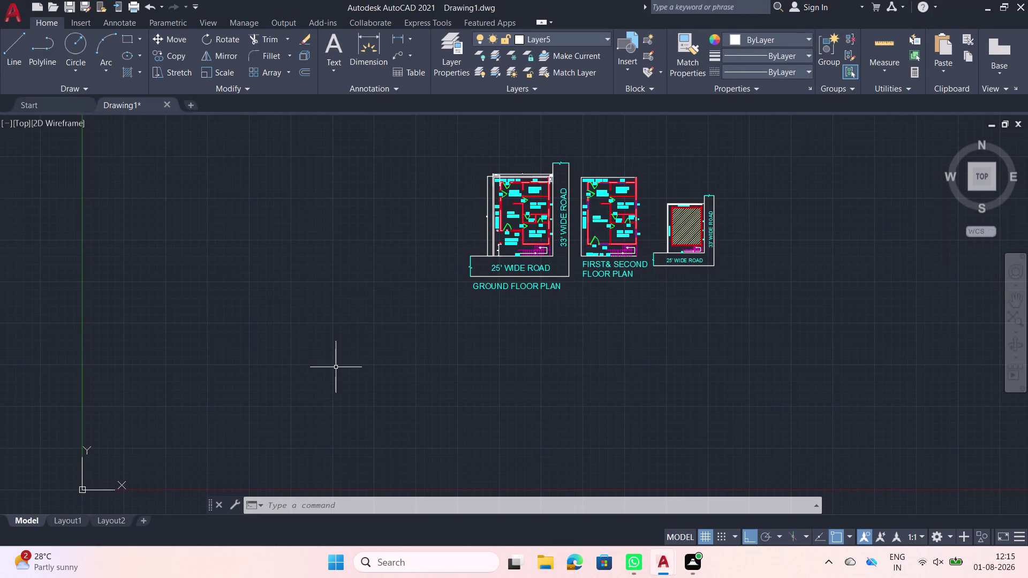
Open the Page Setup Manager with PAGESETUP, then close it.
key(p)
key(a)
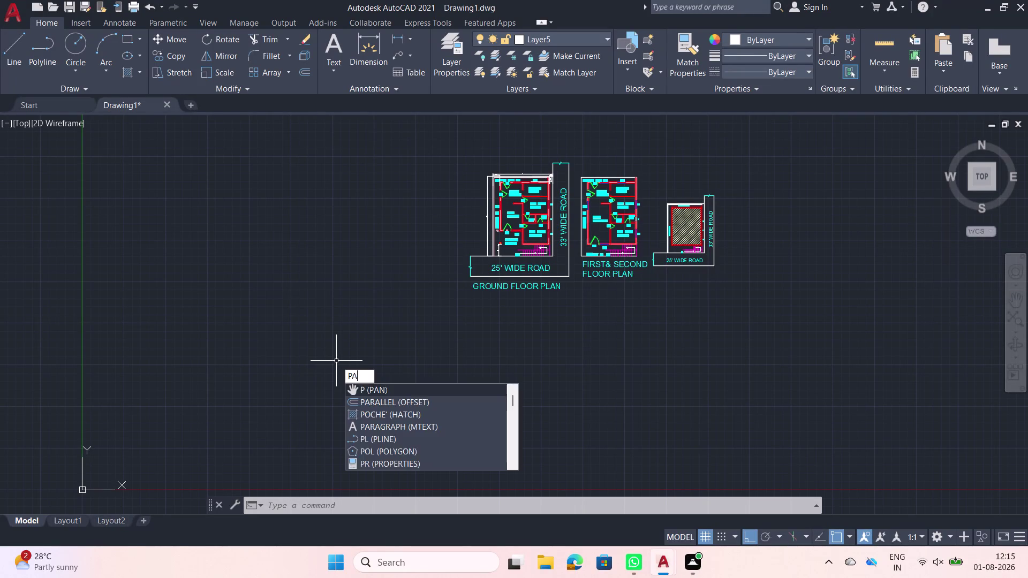
key(g)
key(e)
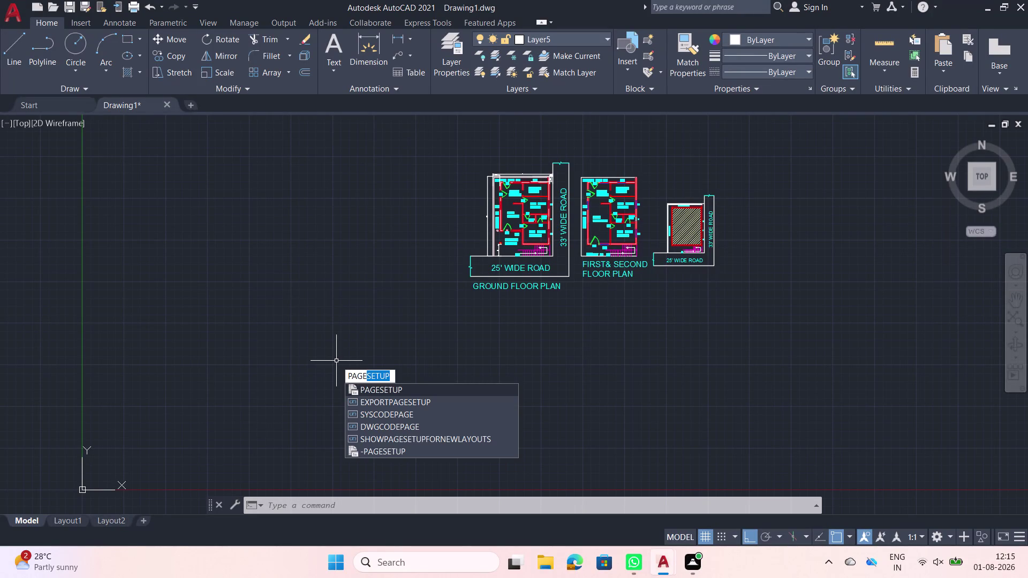
click(385, 390)
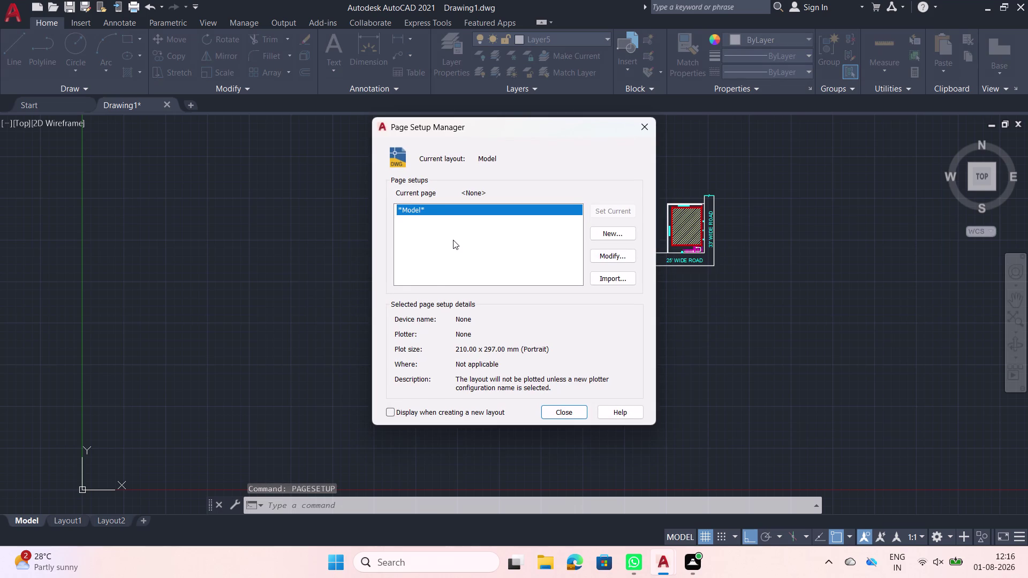
click(500, 208)
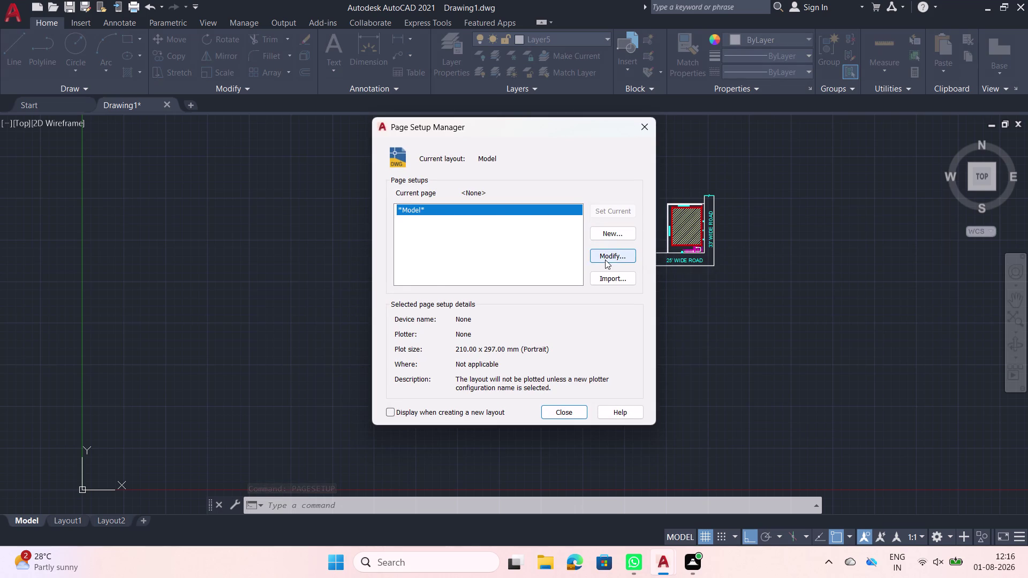
click(488, 210)
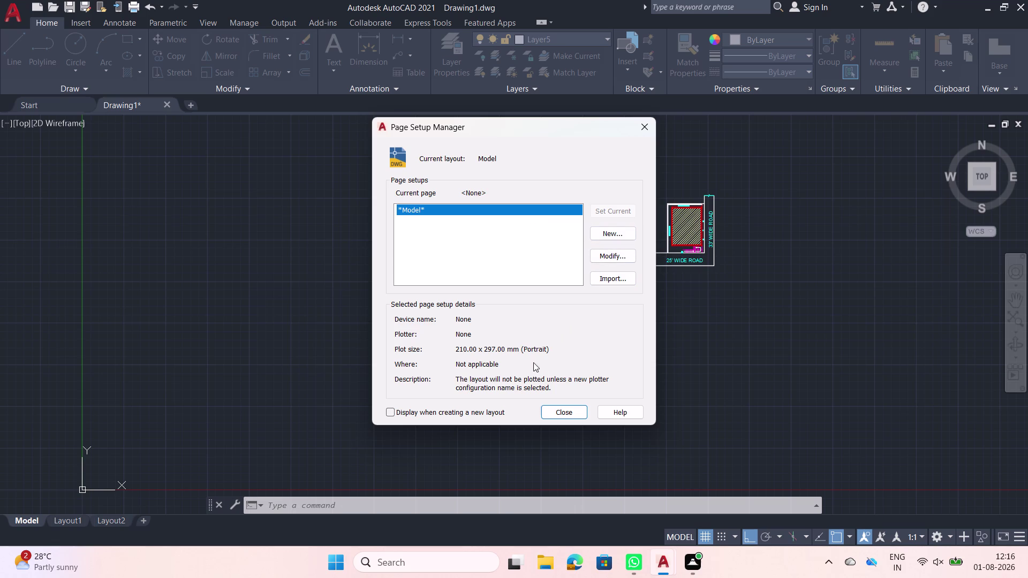
click(569, 408)
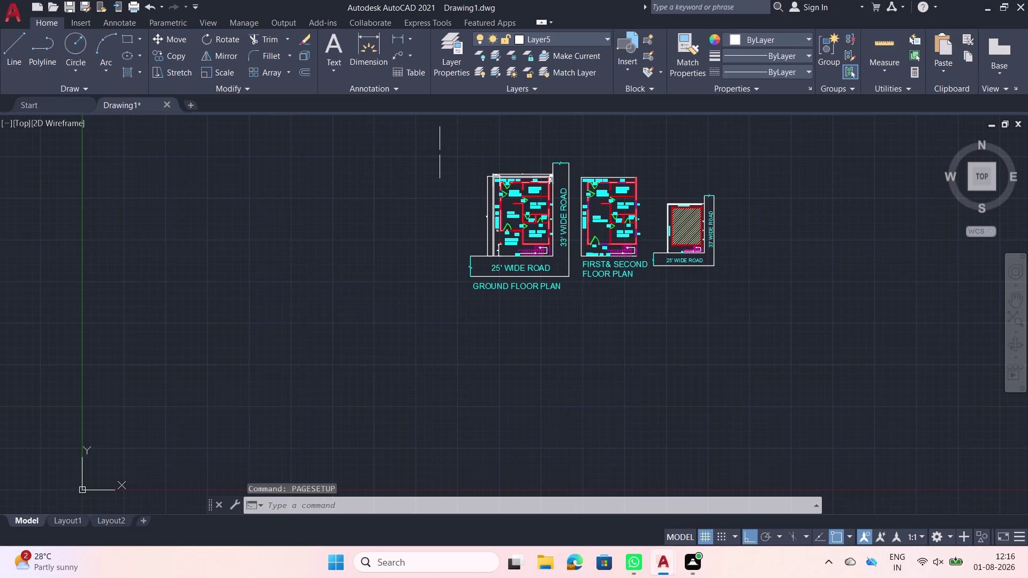
Visit Layout1, return to model space, and reopen page setup on *Model*.
click(71, 524)
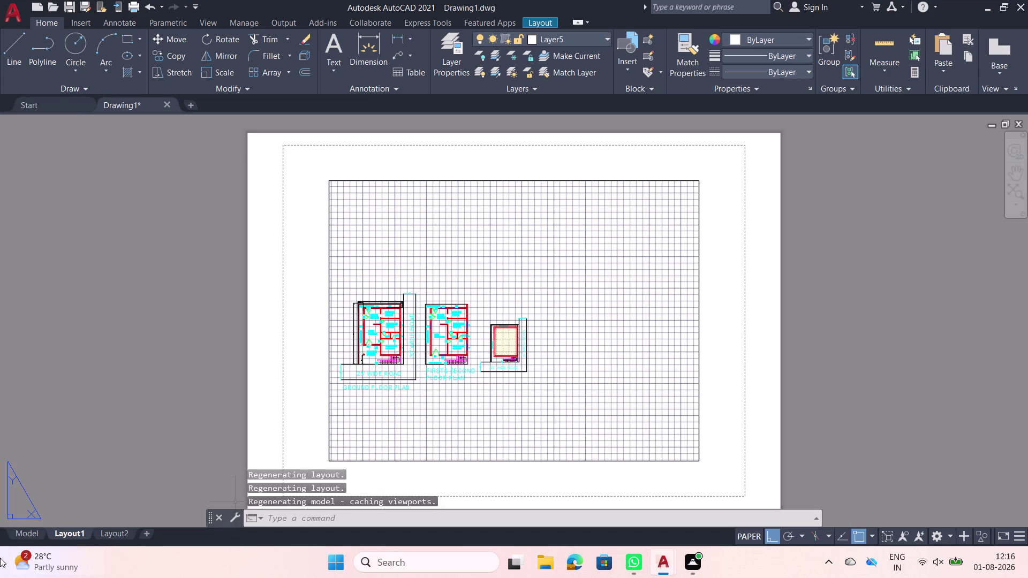
click(22, 535)
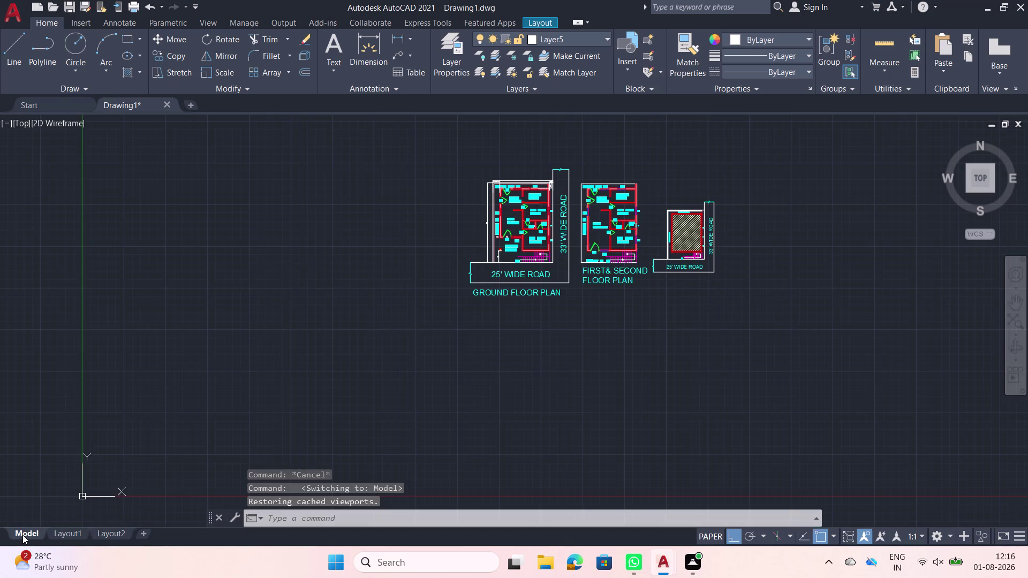
key(space)
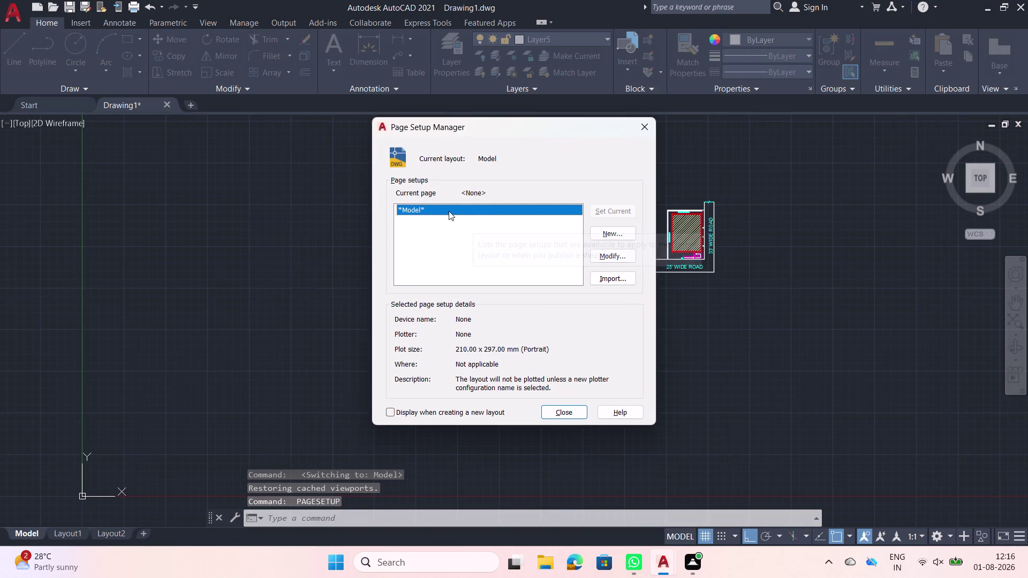
click(439, 206)
double_click(439, 206)
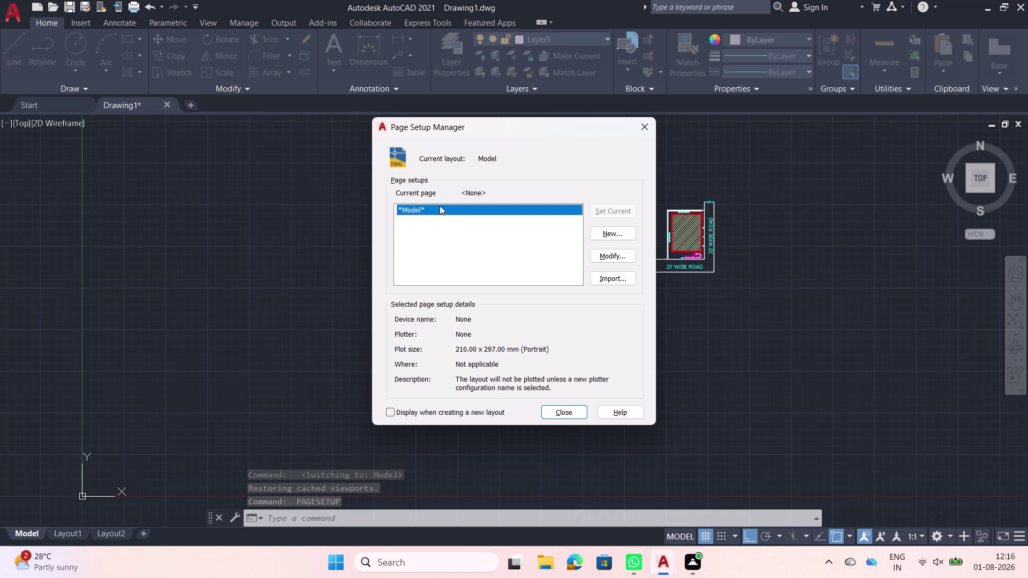
Cancel the page setup import and enable 'Display when creating a new layout'.
click(603, 277)
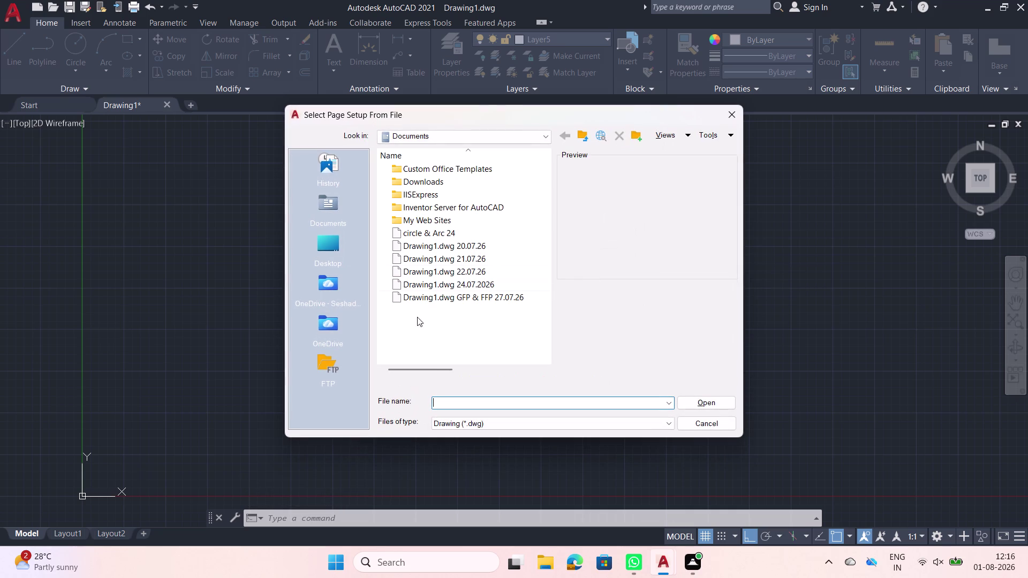
click(727, 111)
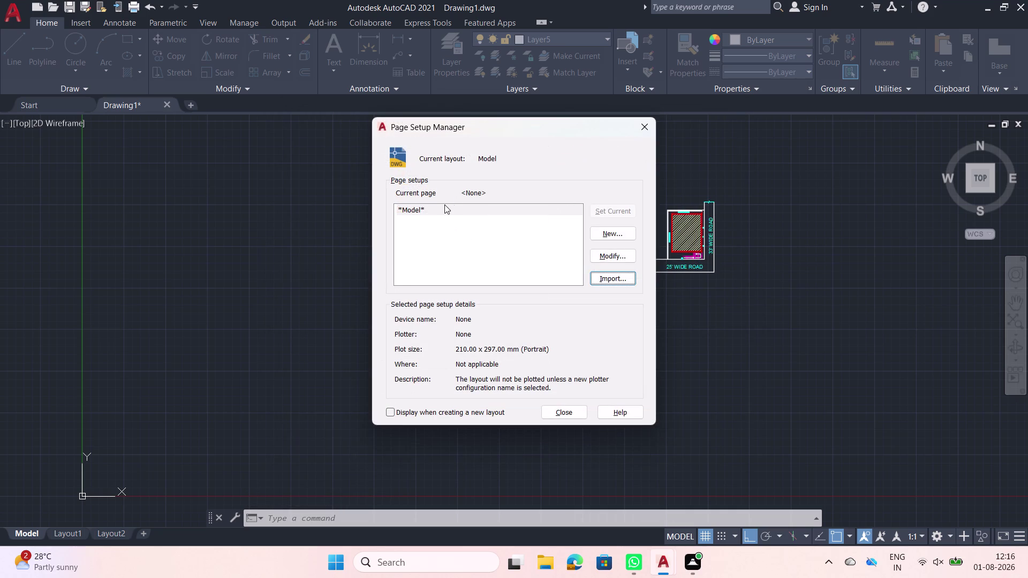
click(440, 208)
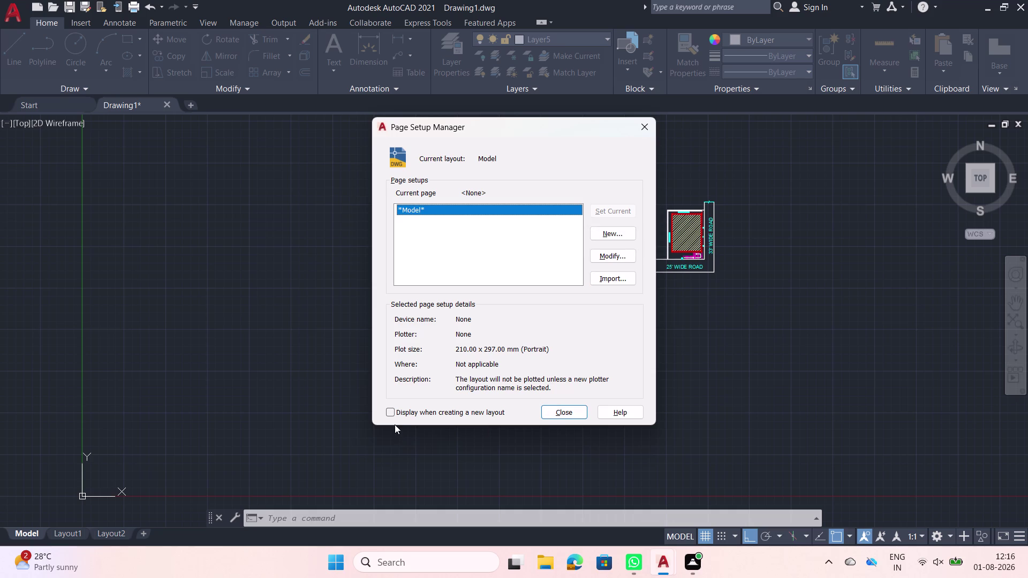
click(388, 412)
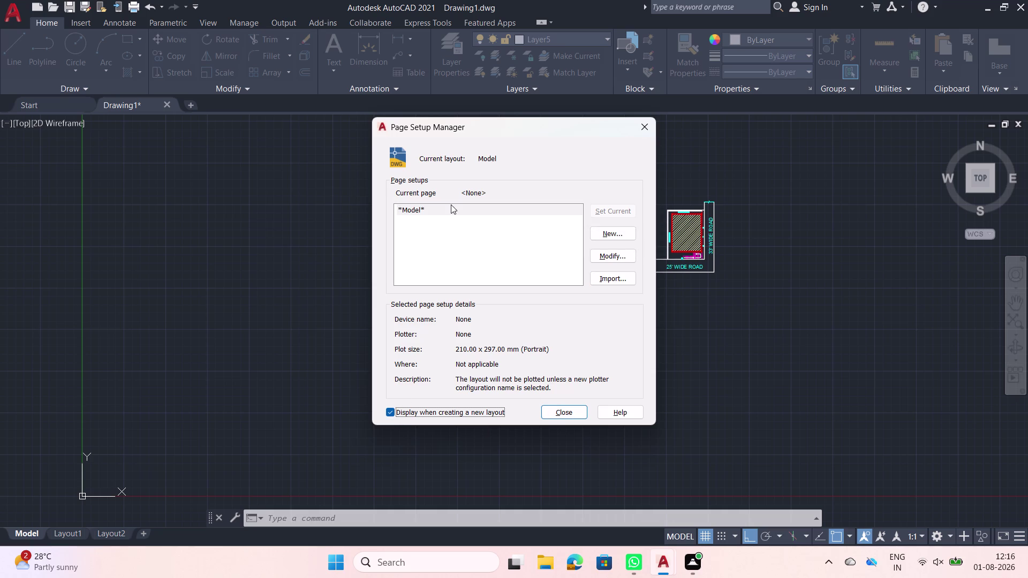
Start a new page setup named Setup1 based on *Model*.
click(451, 204)
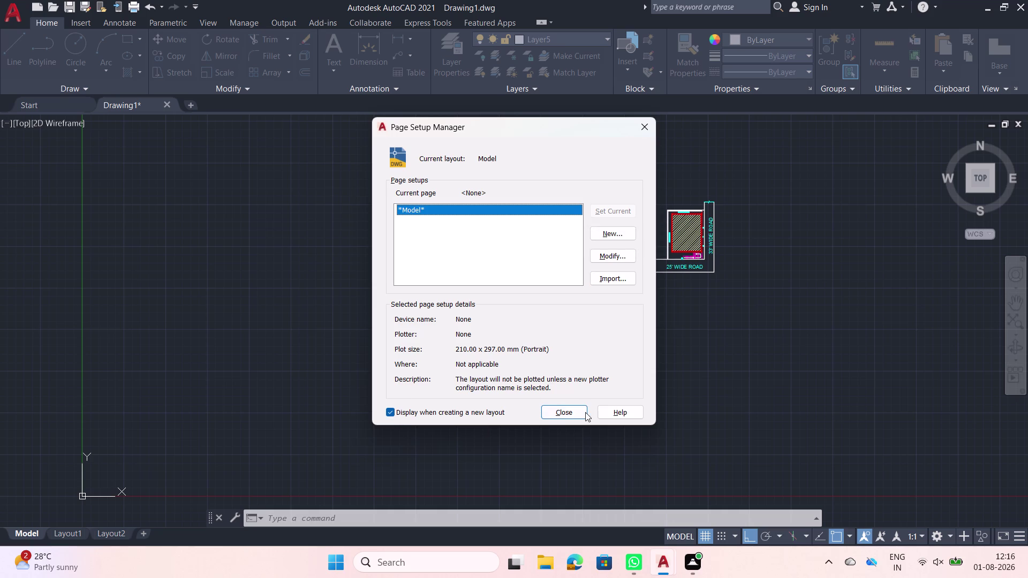
click(607, 240)
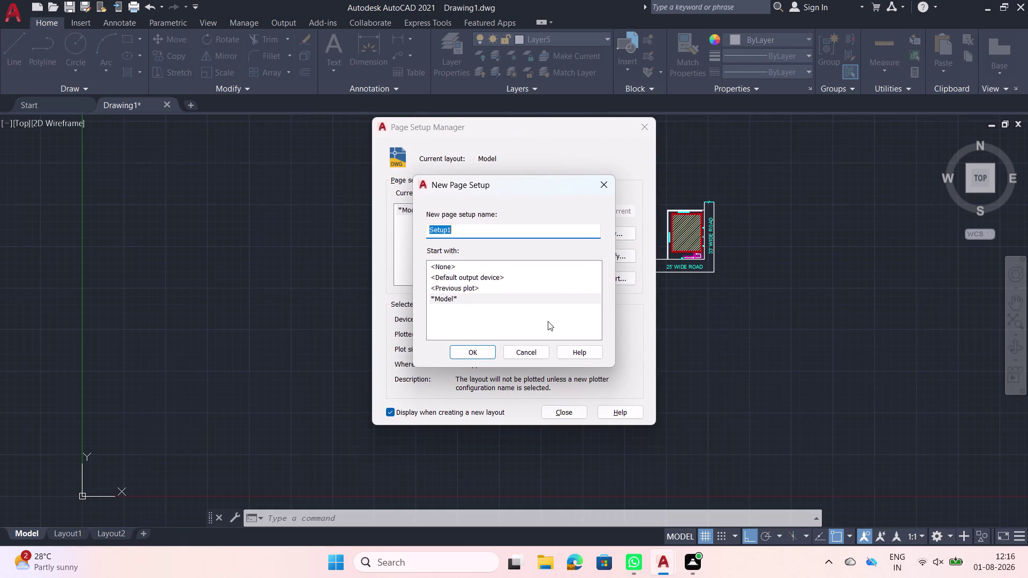
click(489, 304)
Name the setup Setup1, choose ISO A4 paper, and set the plot area to Window.
click(464, 348)
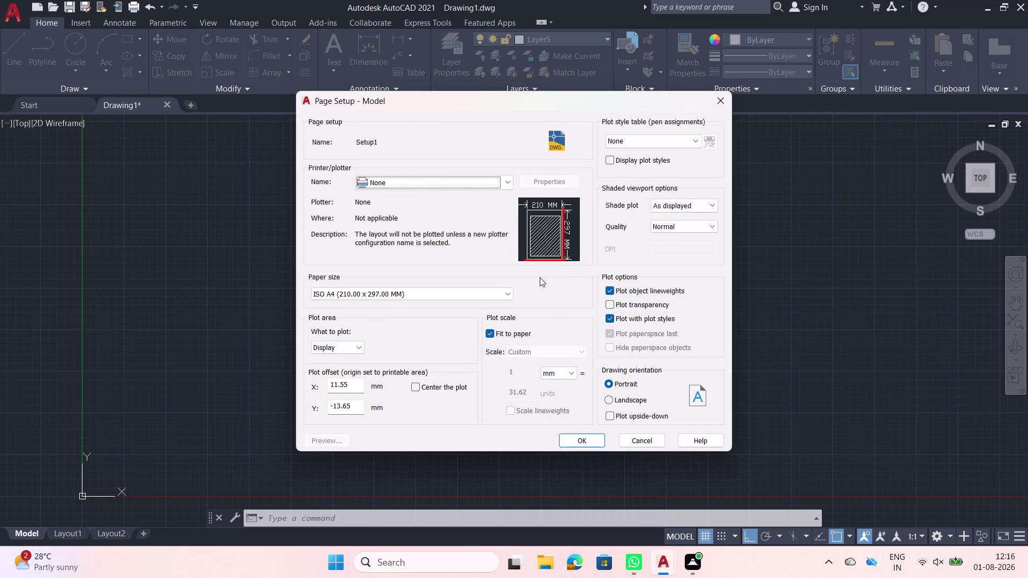
click(495, 291)
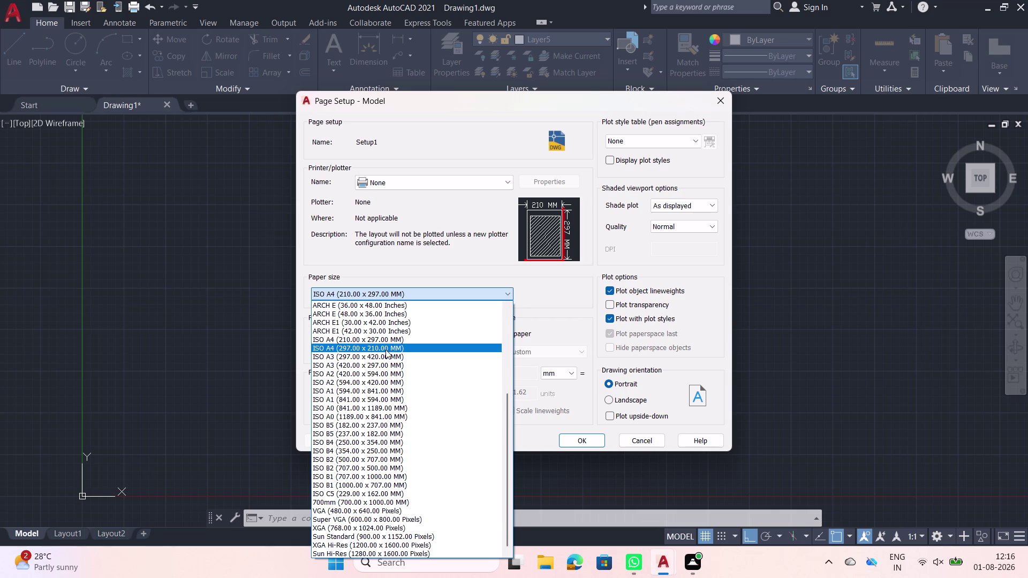
click(386, 350)
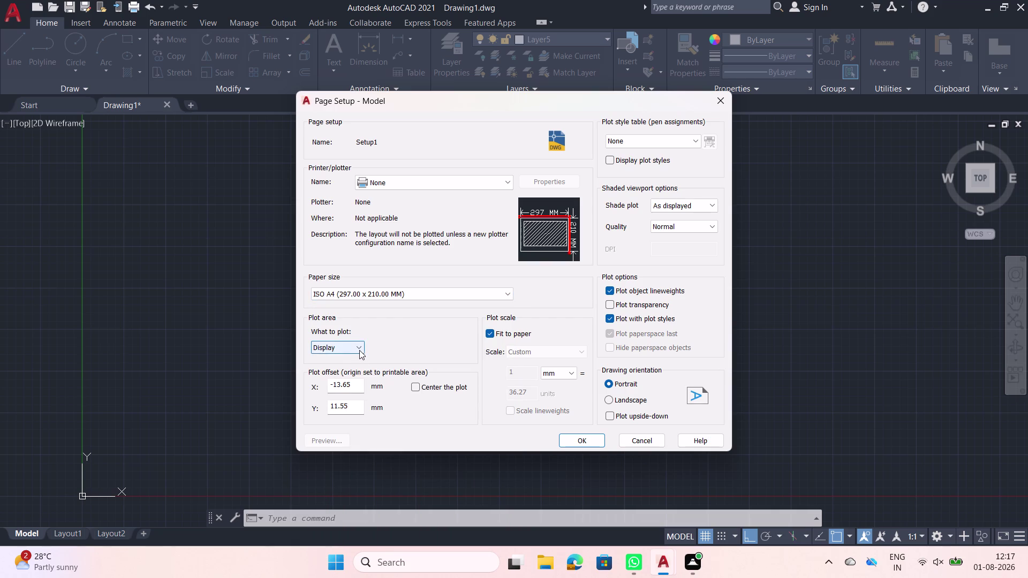
click(359, 350)
click(331, 381)
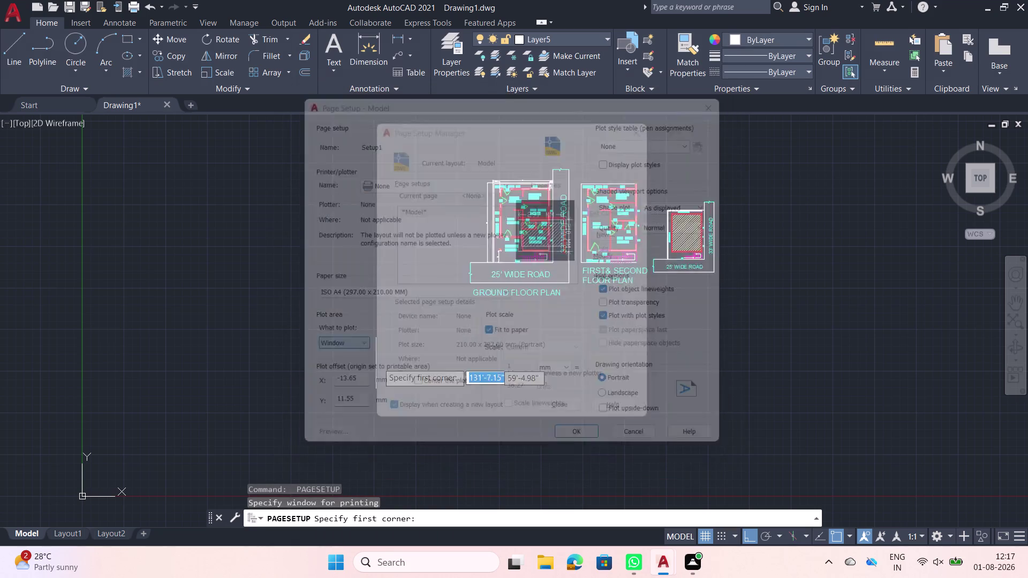
Window the three plans, center the plot in portrait, and make Setup1 current.
click(438, 154)
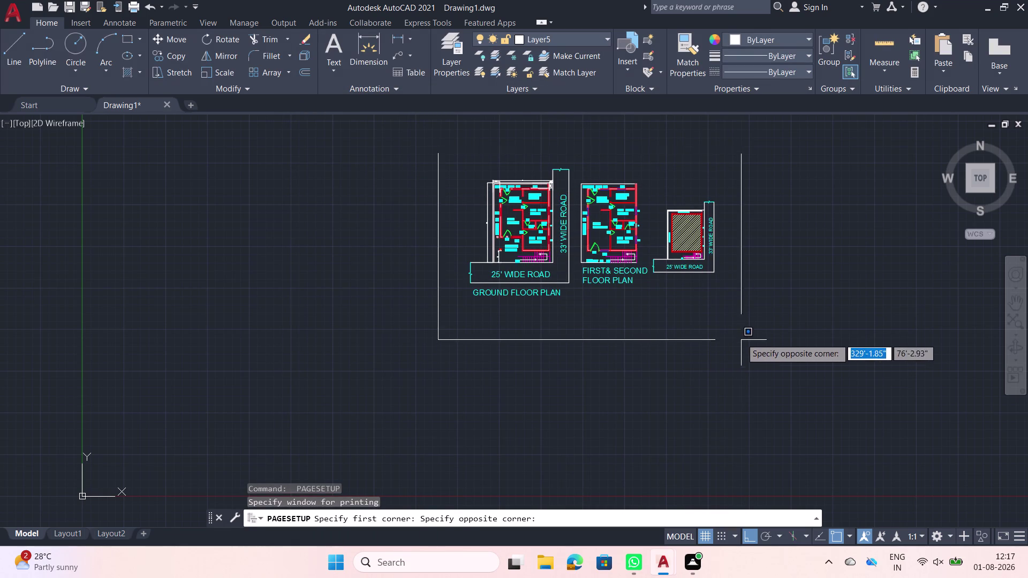
click(738, 306)
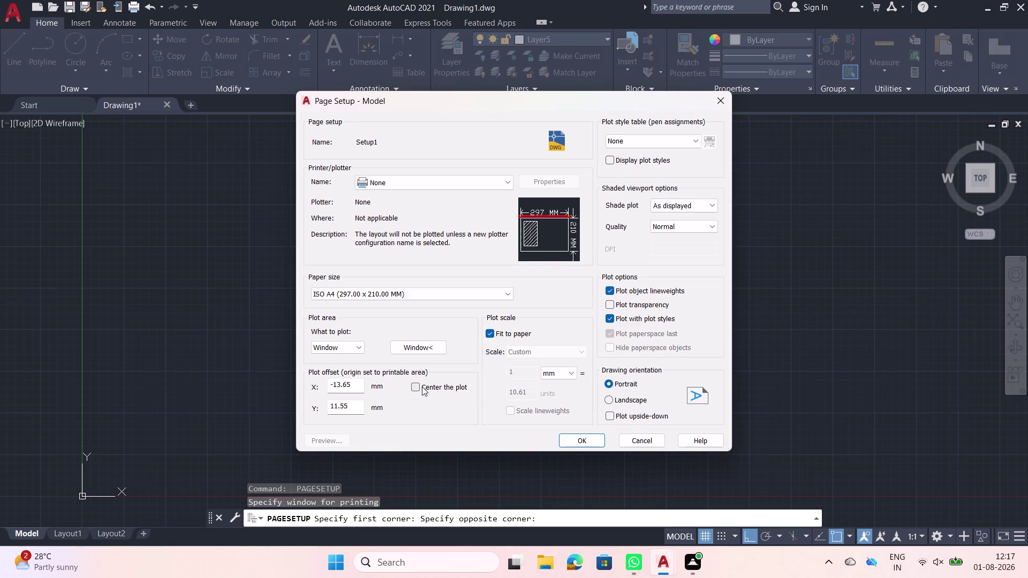
click(422, 385)
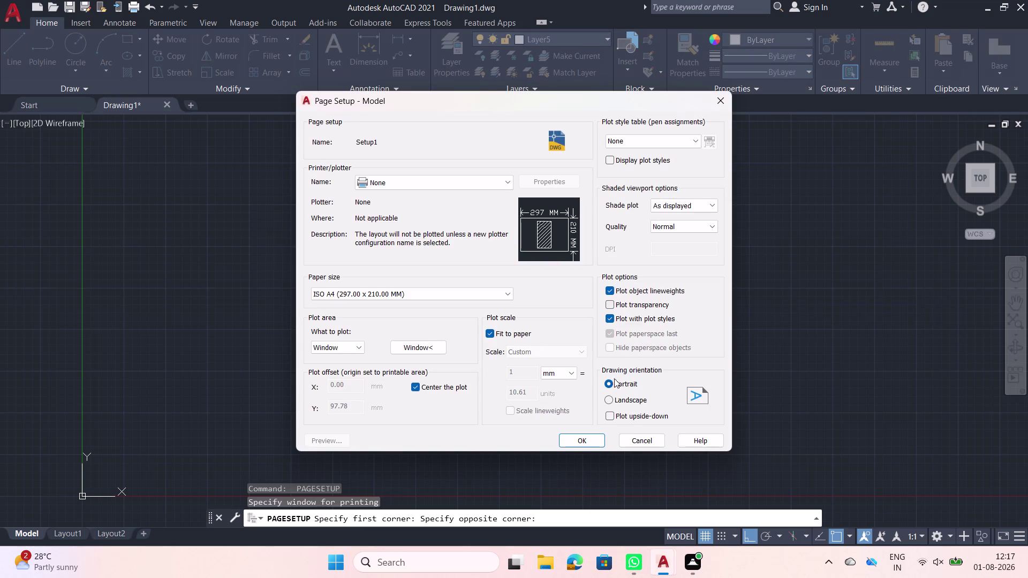
click(582, 439)
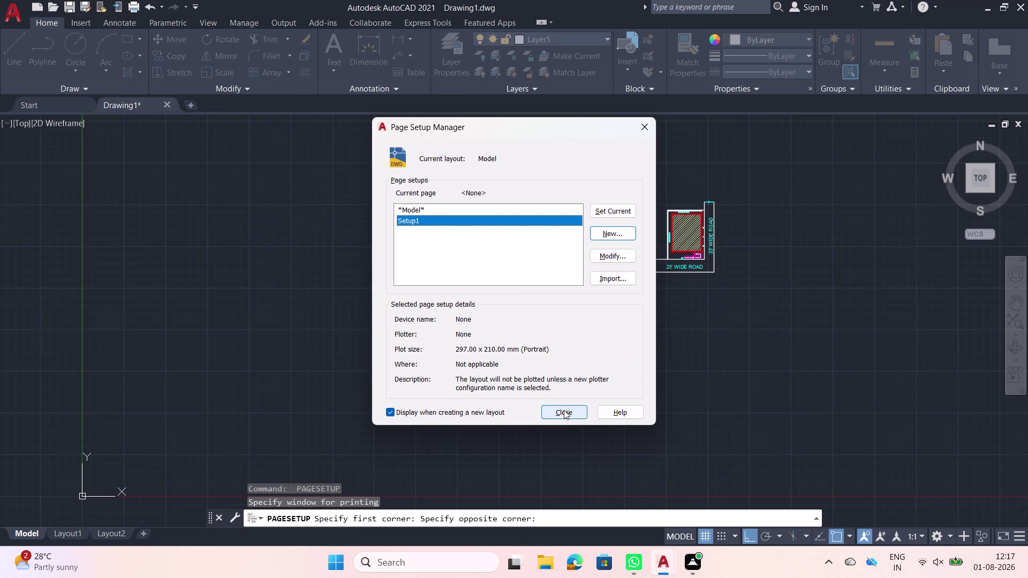
click(610, 212)
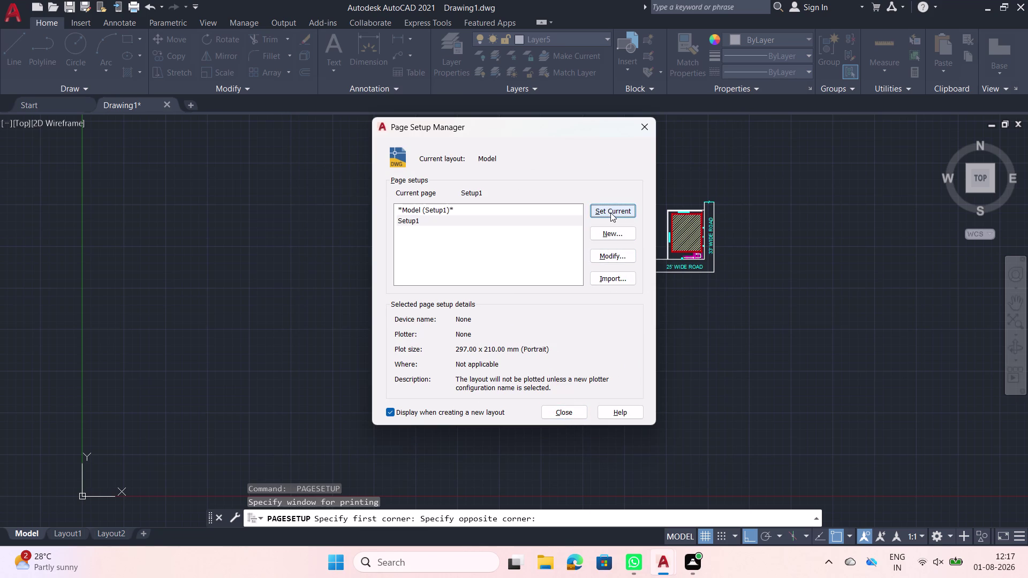
click(562, 411)
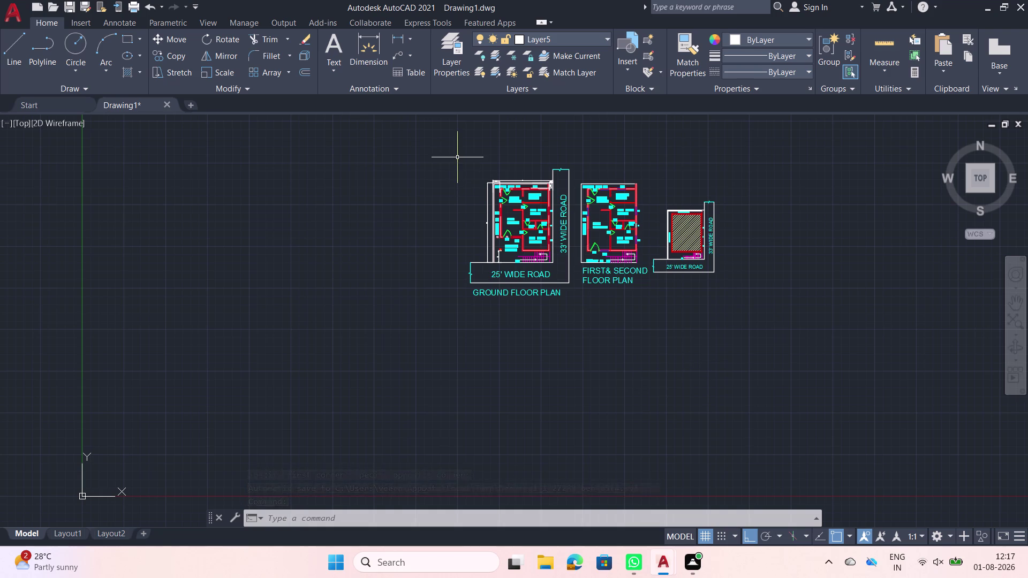
Draw a REC rectangle border around the three plans.
key(r)
key(e)
key(c)
key(space)
click(437, 159)
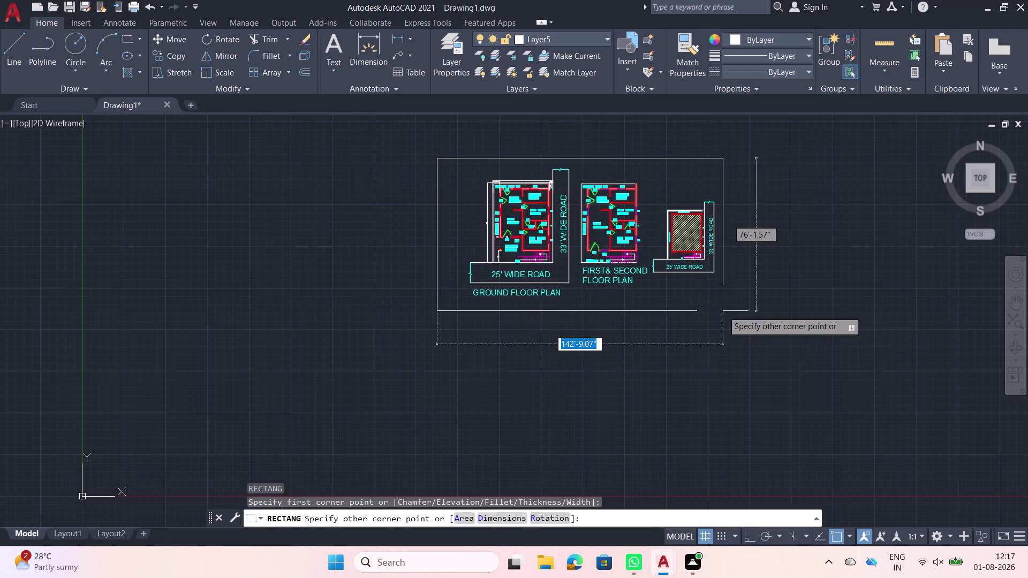
click(723, 311)
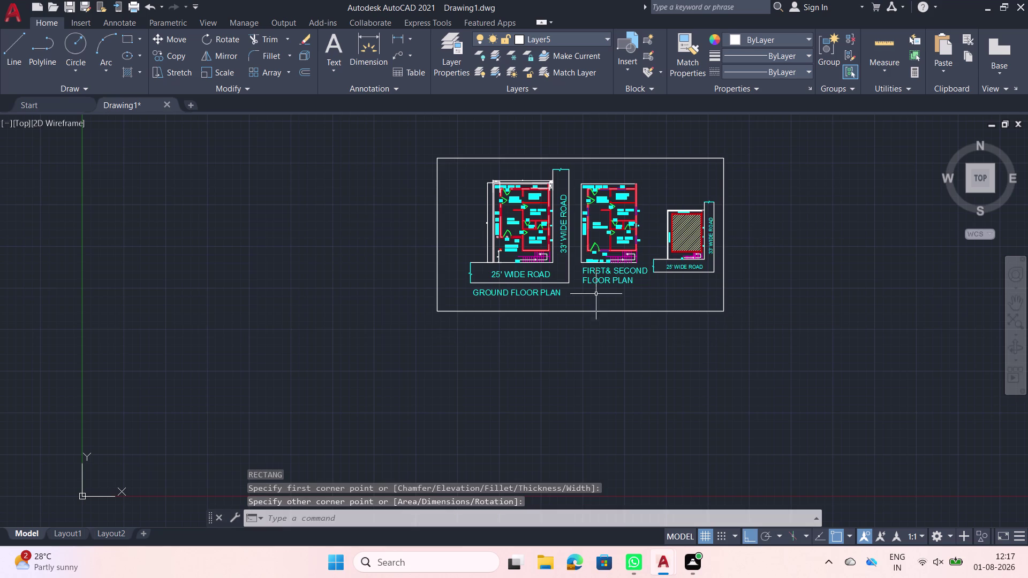
Stretch the border's left edge inward, closer to the ground floor plan.
click(436, 267)
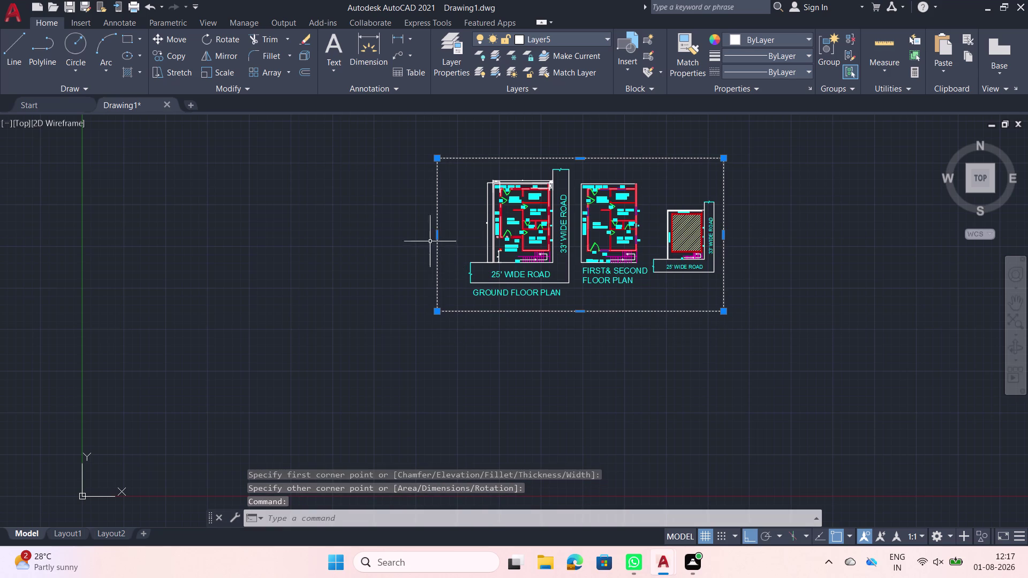
drag(435, 235, 451, 234)
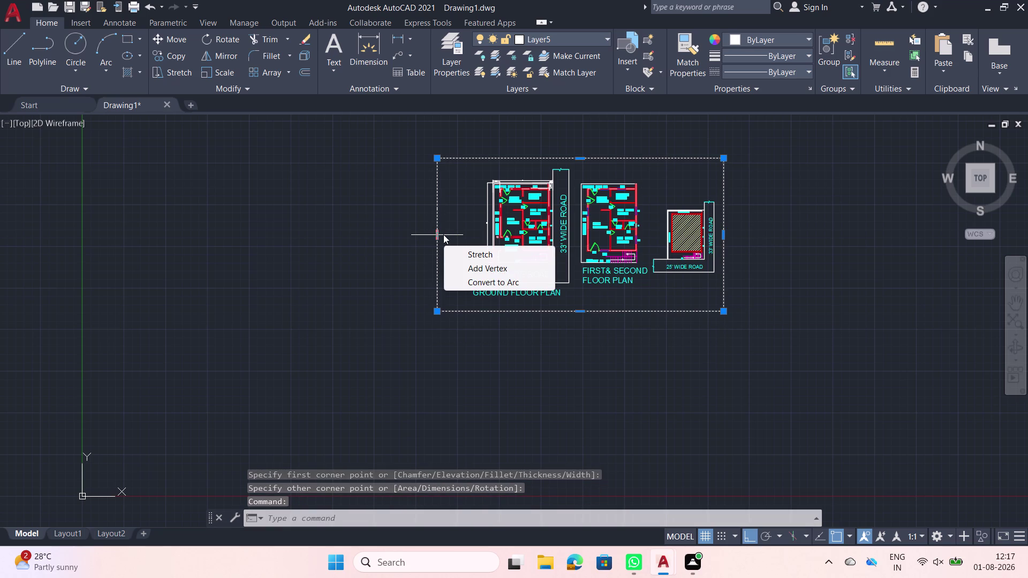
click(478, 252)
drag(436, 238, 445, 237)
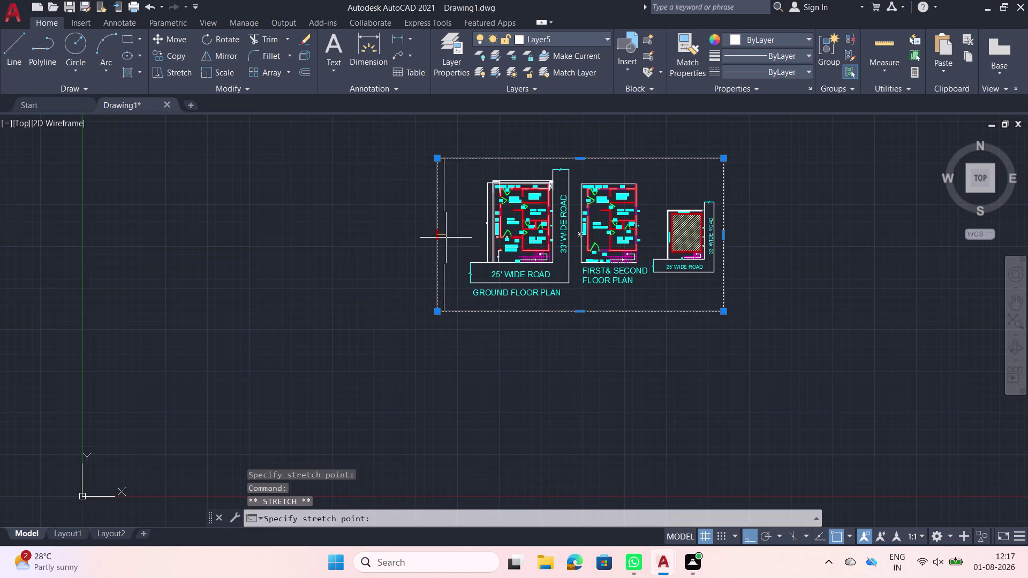
drag(444, 238, 460, 237)
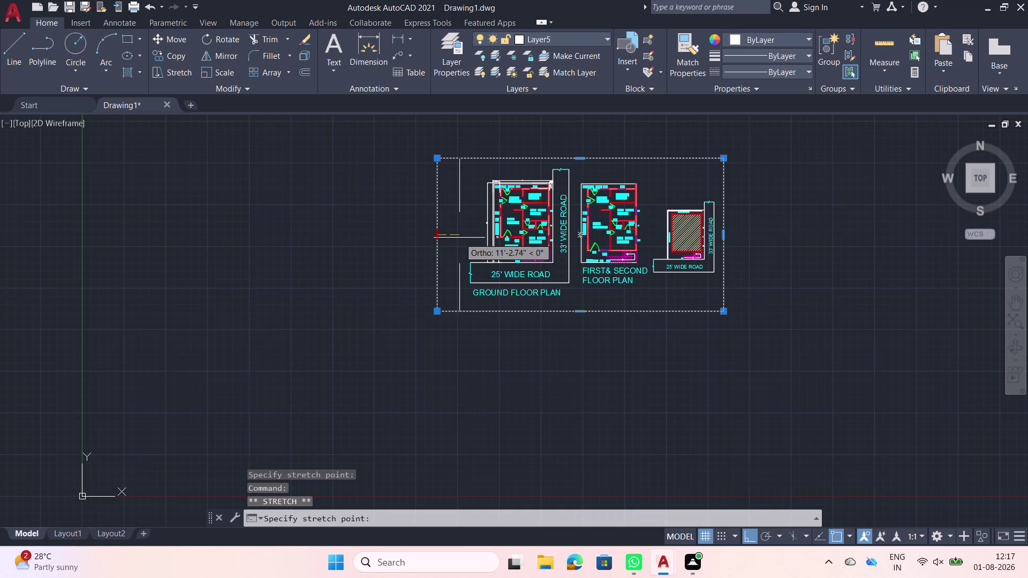
click(459, 237)
key(Escape)
Select the border and start an OFFSET with distance 5.
click(698, 325)
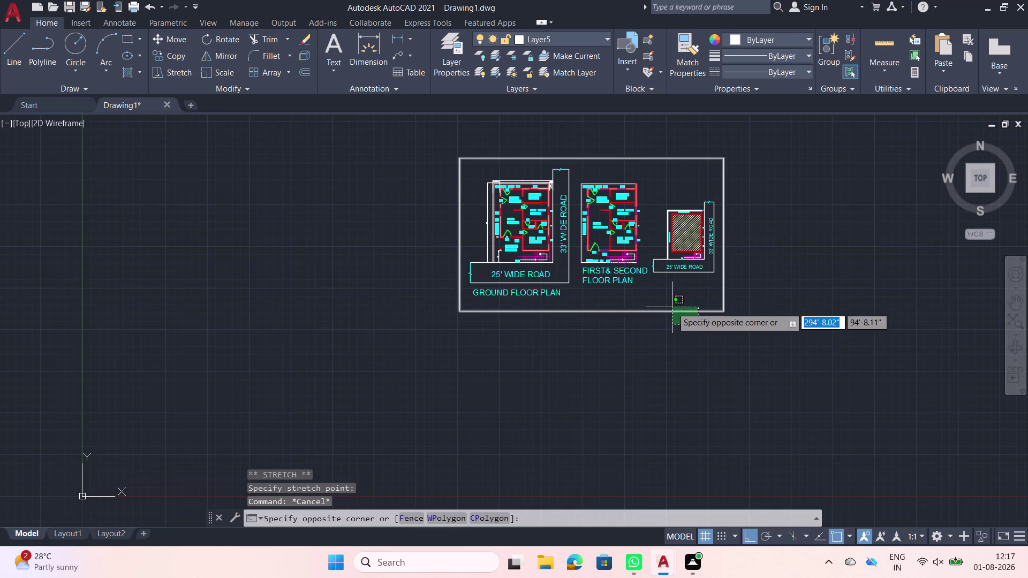
click(670, 306)
key(o)
text(F)
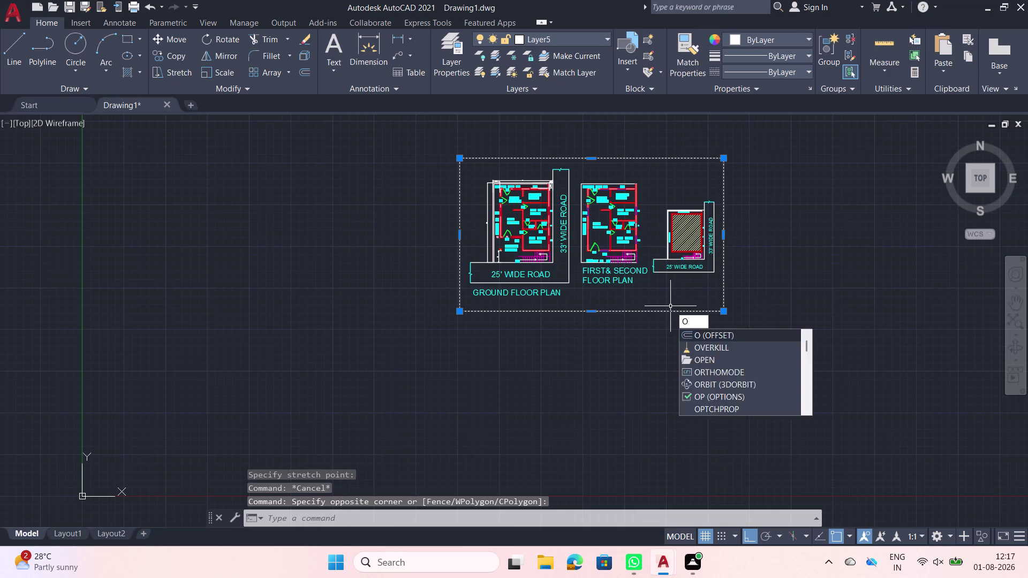
text(F)
key(space)
click(670, 310)
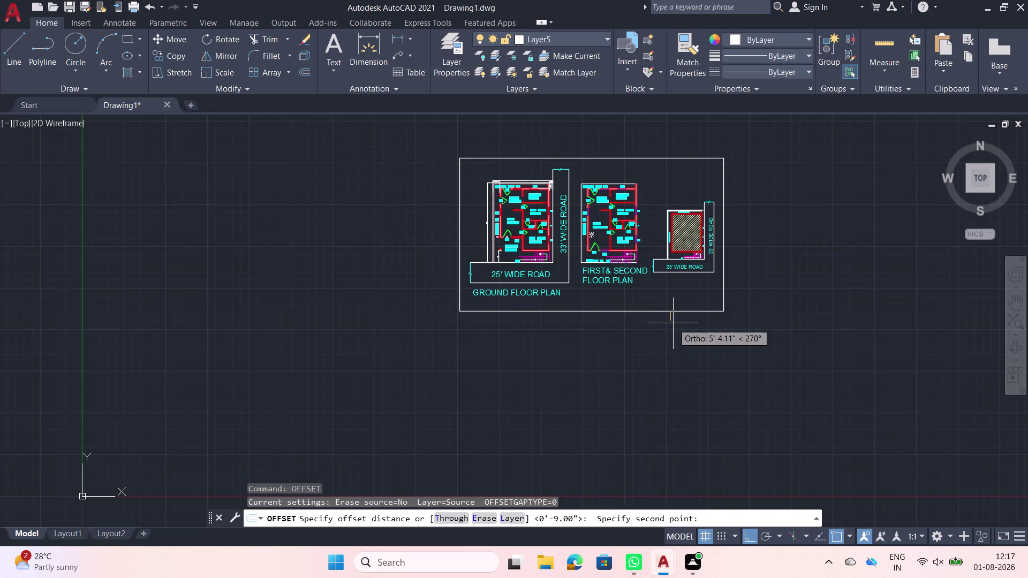
key(5)
key(Return)
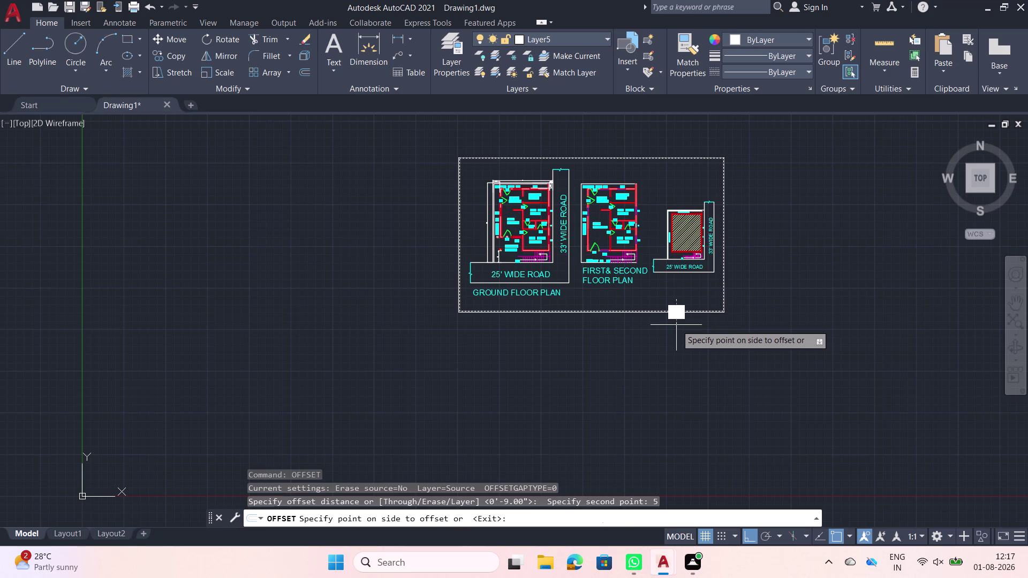
scroll(up, 3)
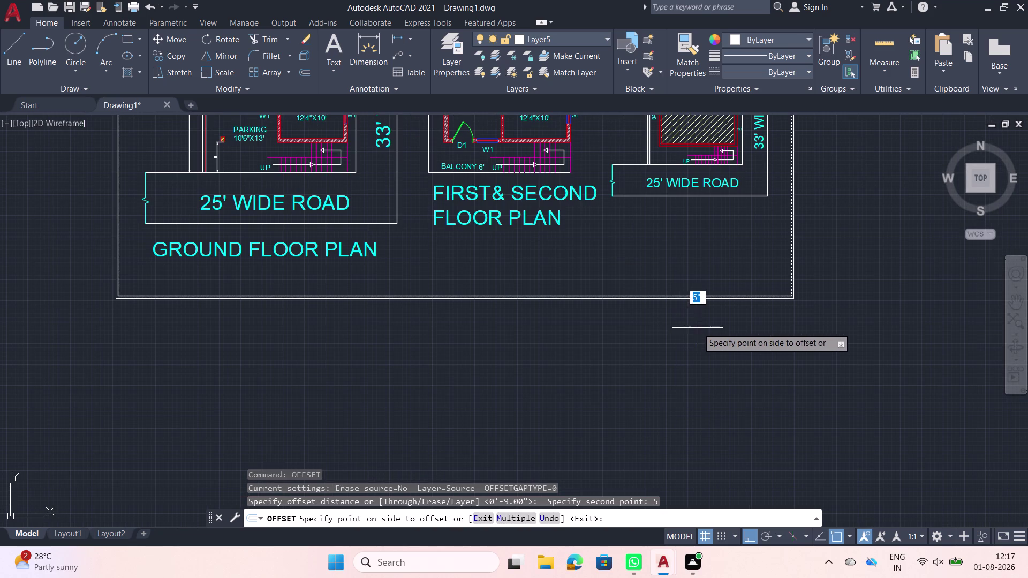
Place the 5-unit offset border outside the rectangle and recenter the view.
click(697, 328)
scroll(up, 3)
scroll(down, 3)
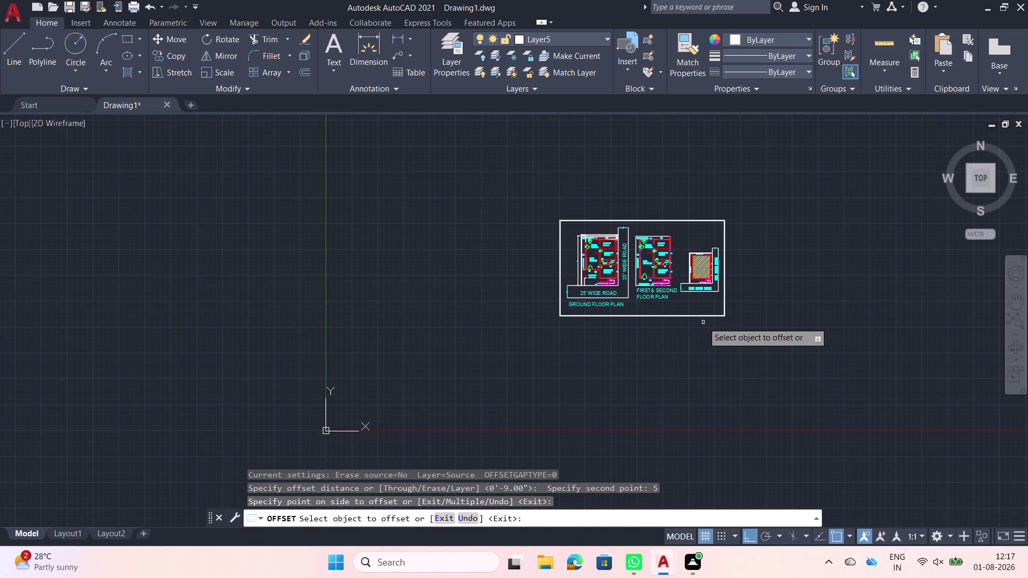
key(Escape)
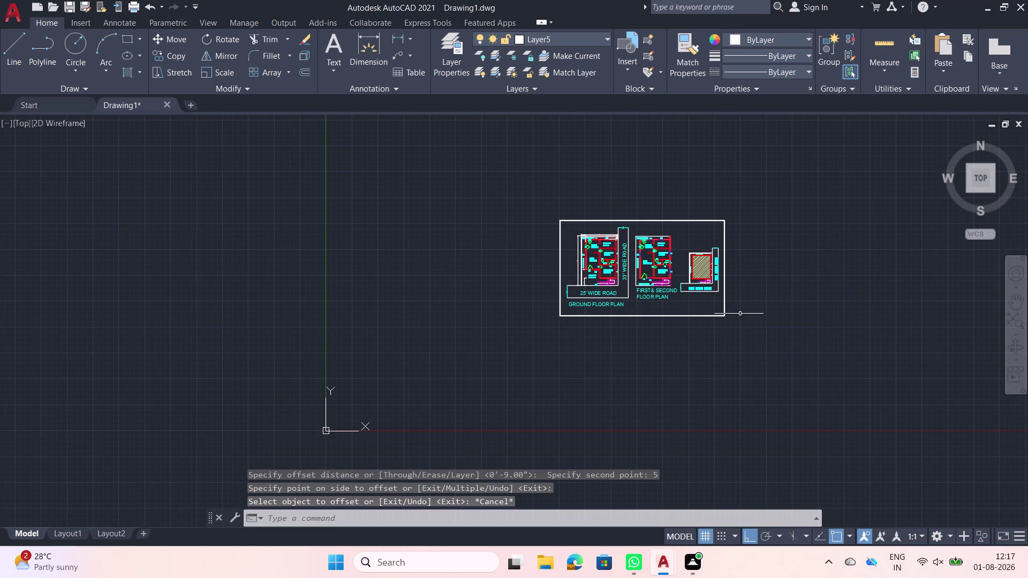
middle_drag(745, 313, 718, 328)
scroll(up, 3)
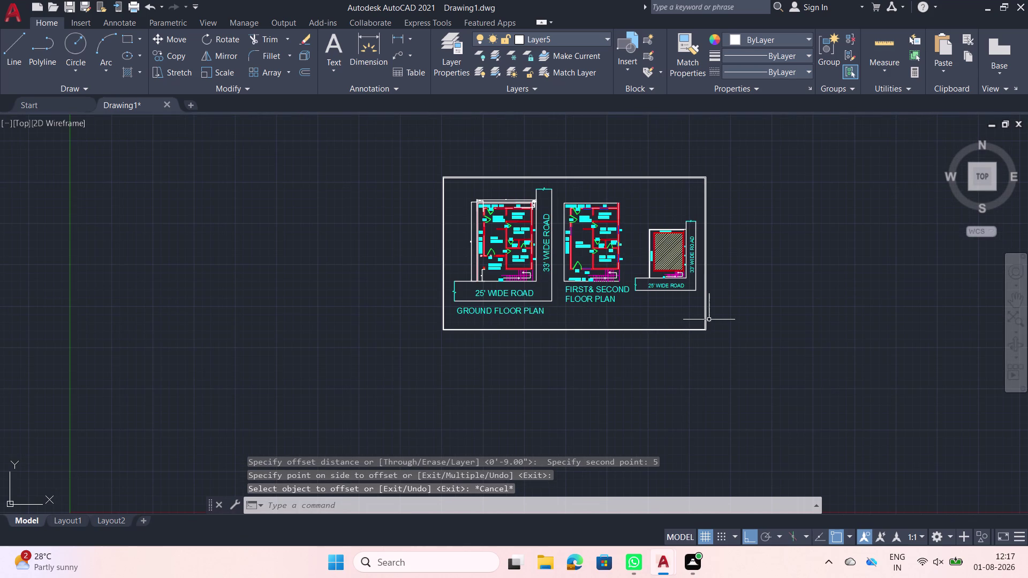
key(ctrl+p)
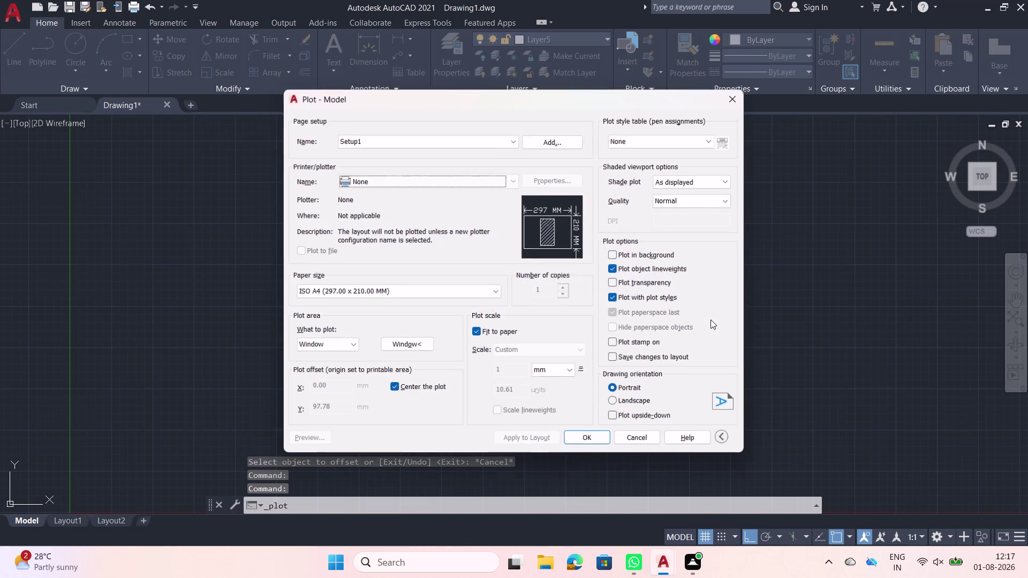
Keep landscape ISO A4 paper and accept the plot settings.
click(496, 290)
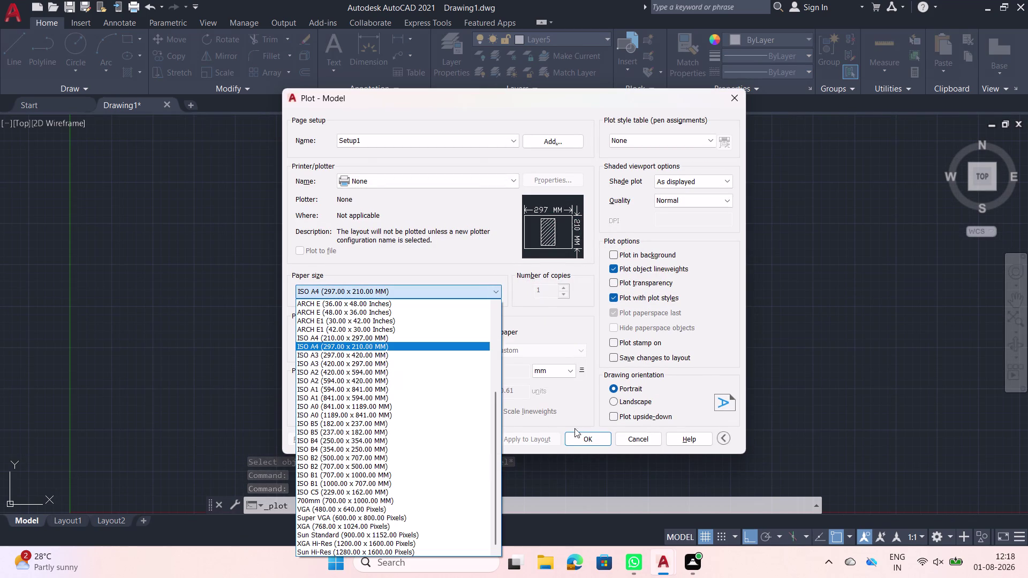
click(596, 436)
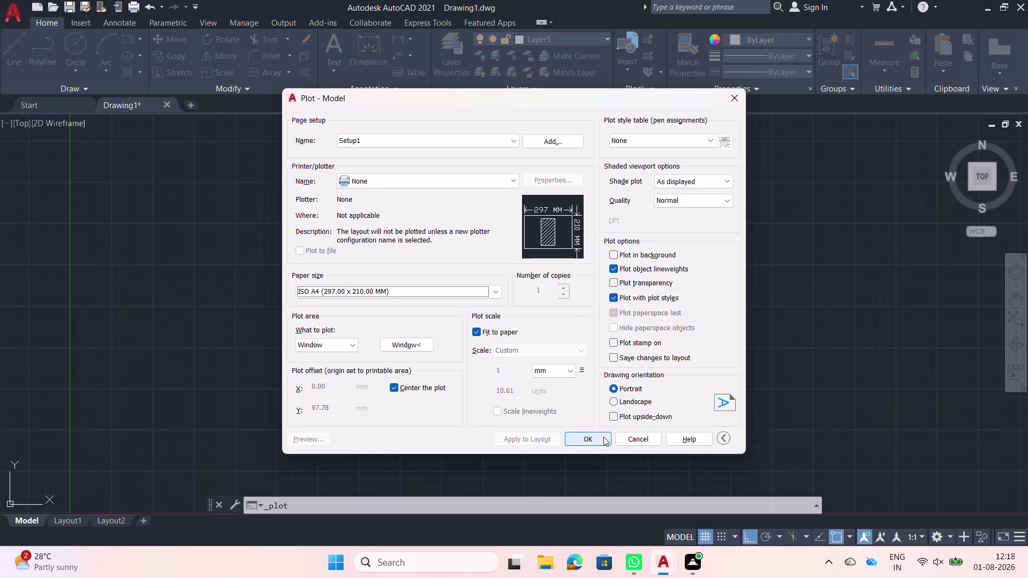
click(732, 98)
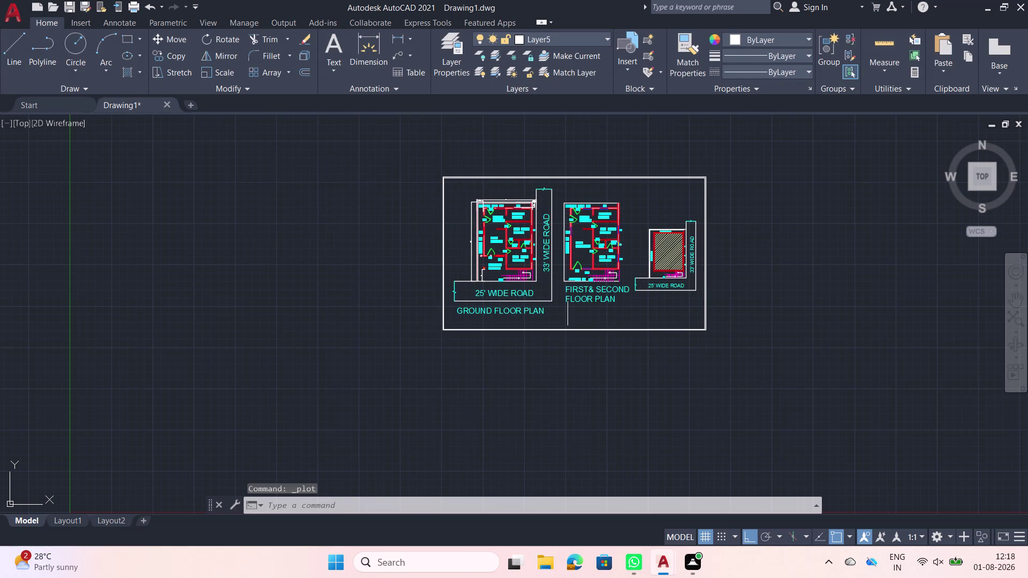
Change the plot paper to portrait ISO A4 (210 x 297 mm).
key(ctrl+p)
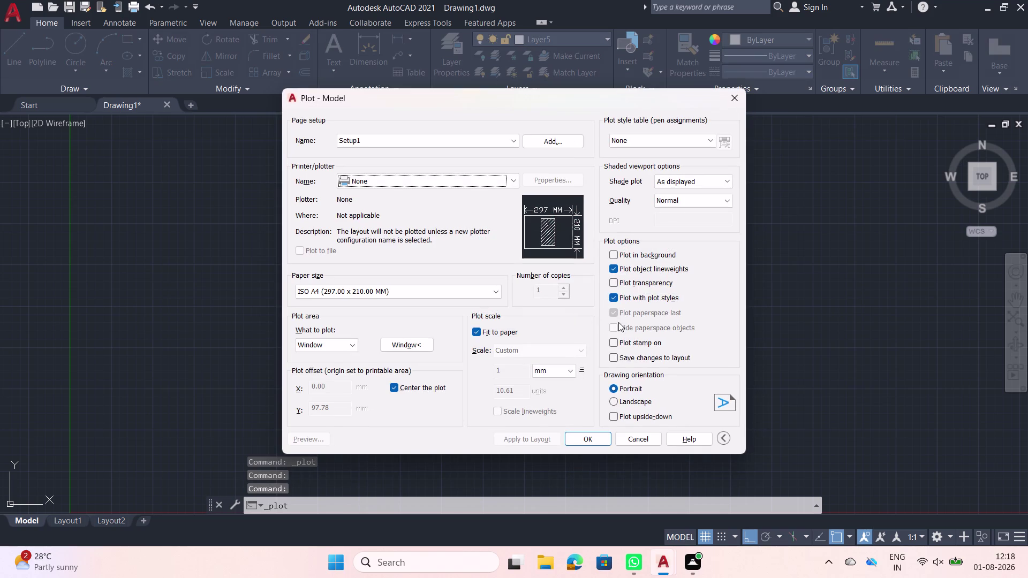
click(488, 290)
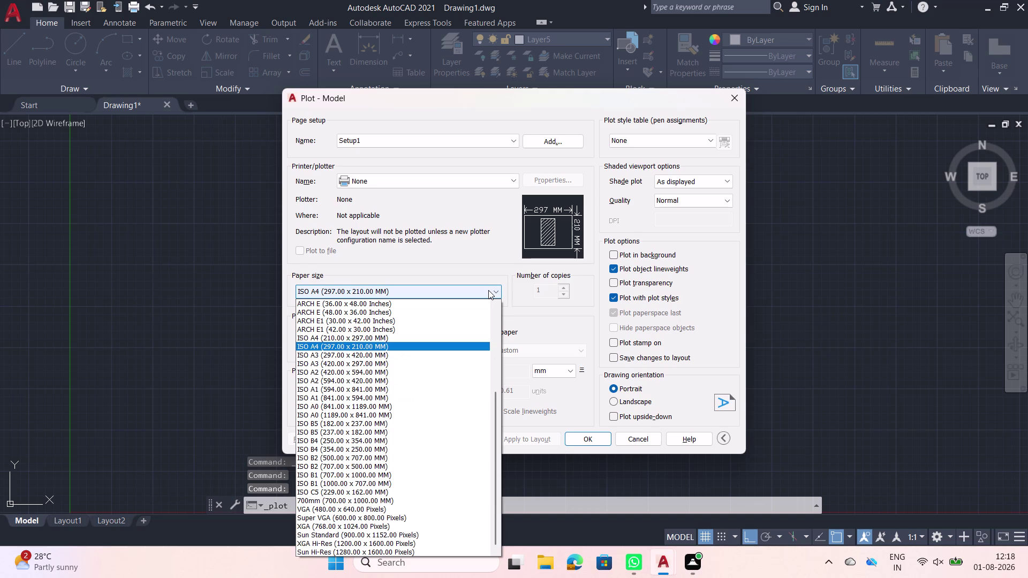
click(362, 347)
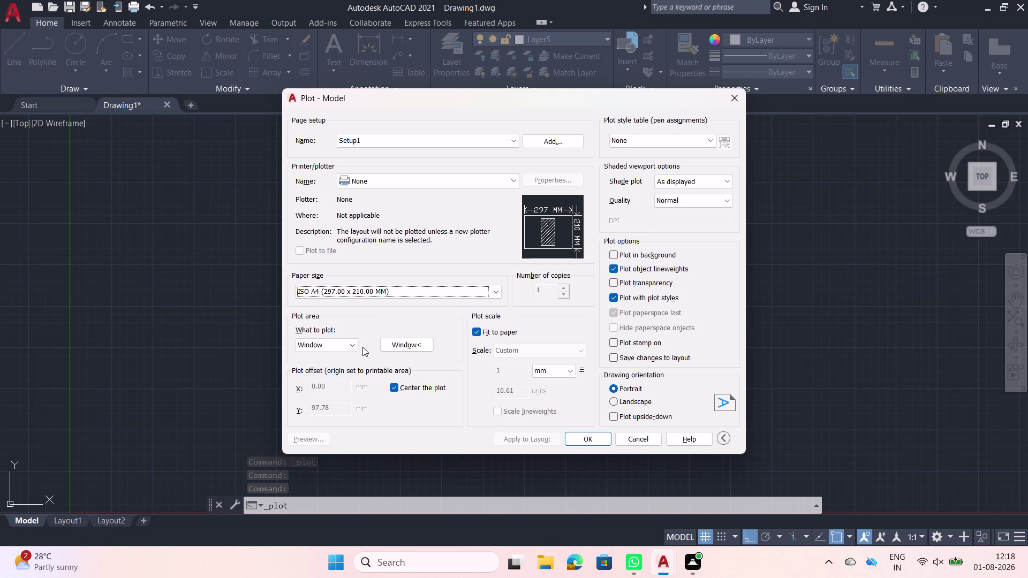
click(417, 289)
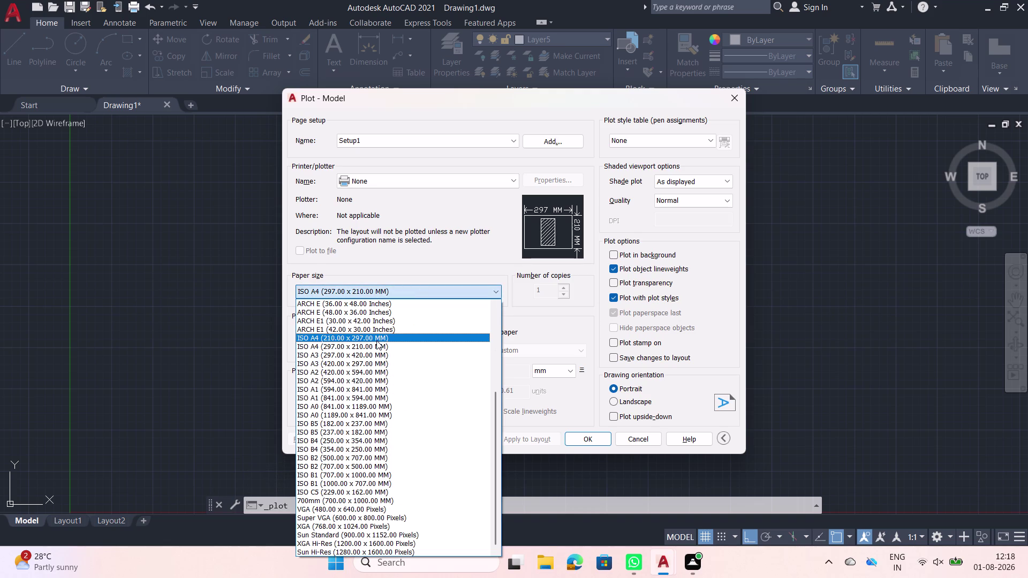
click(377, 341)
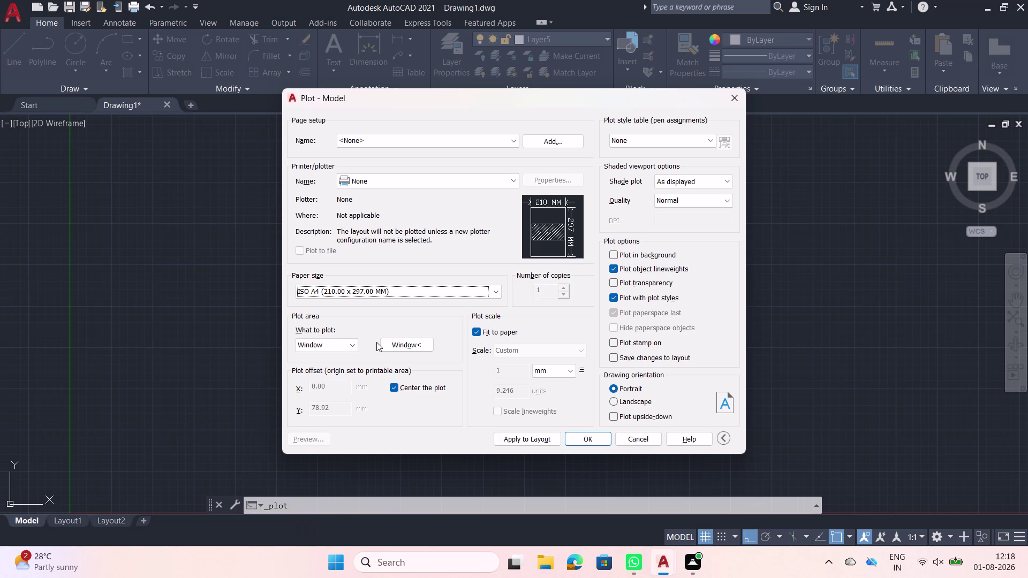
click(403, 346)
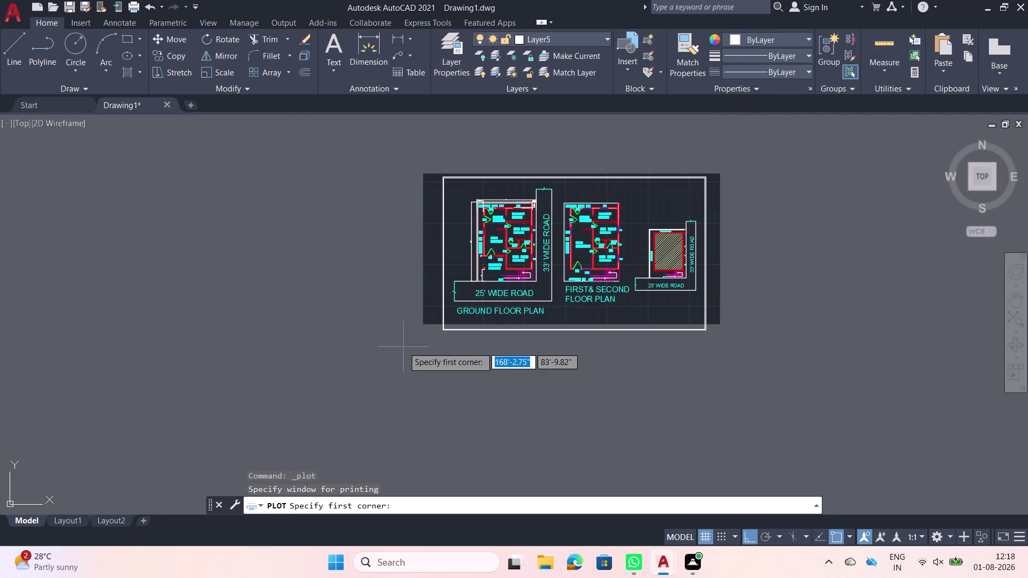
Window the bordered plans, select AutoCAD PDF (High Quality Print).pc3, and preview.
click(422, 172)
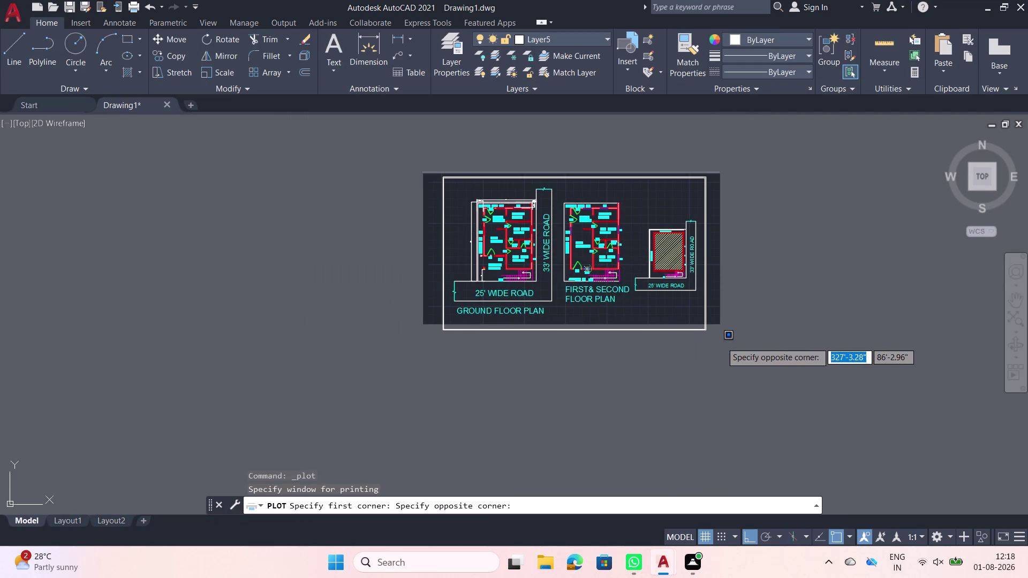
click(722, 340)
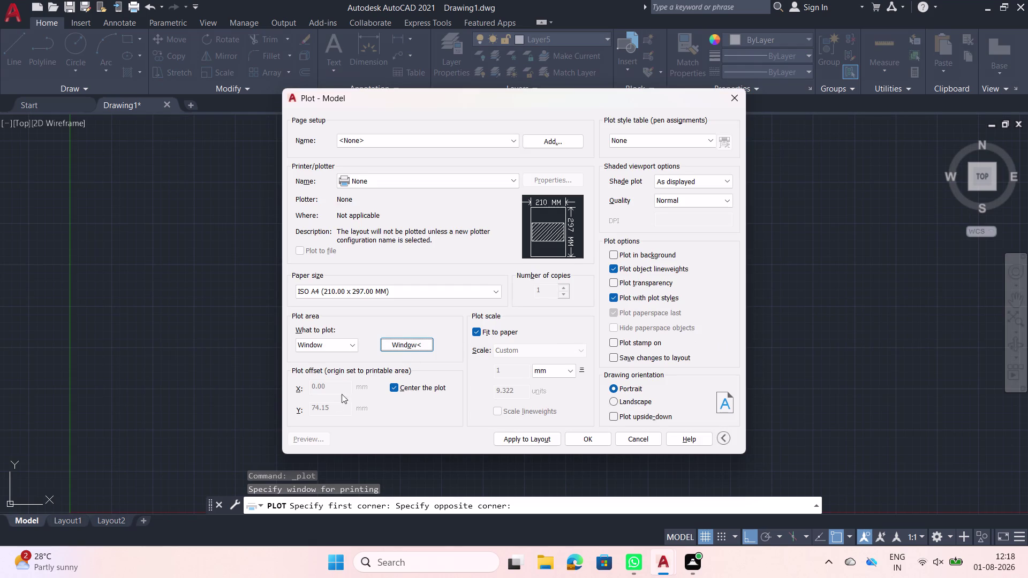
click(532, 436)
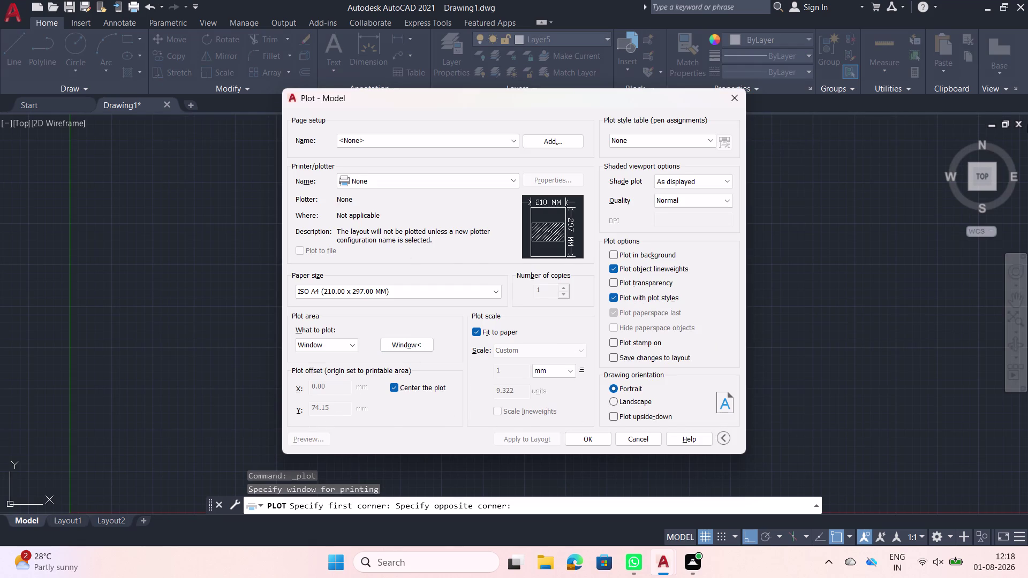
click(492, 182)
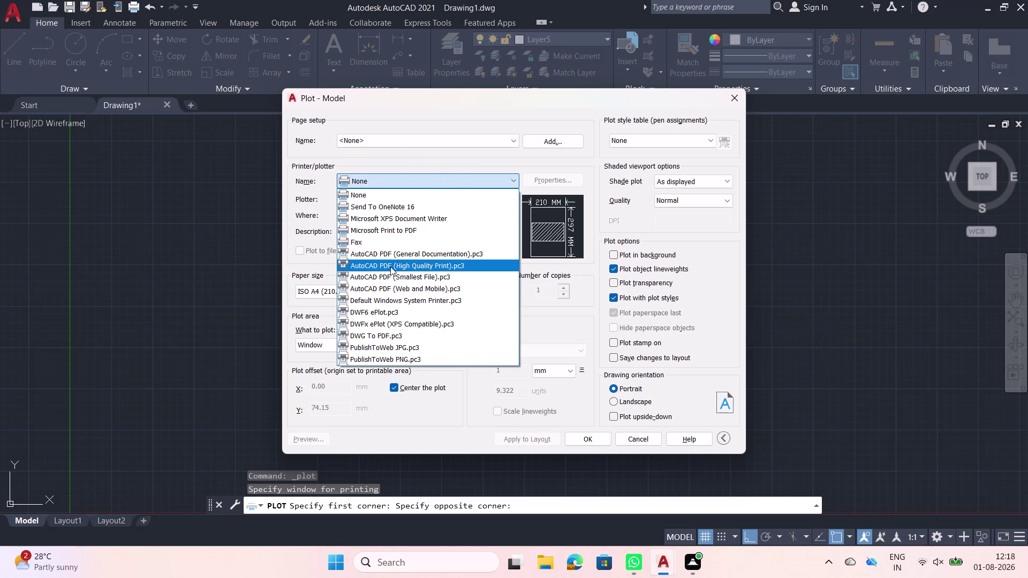
click(391, 266)
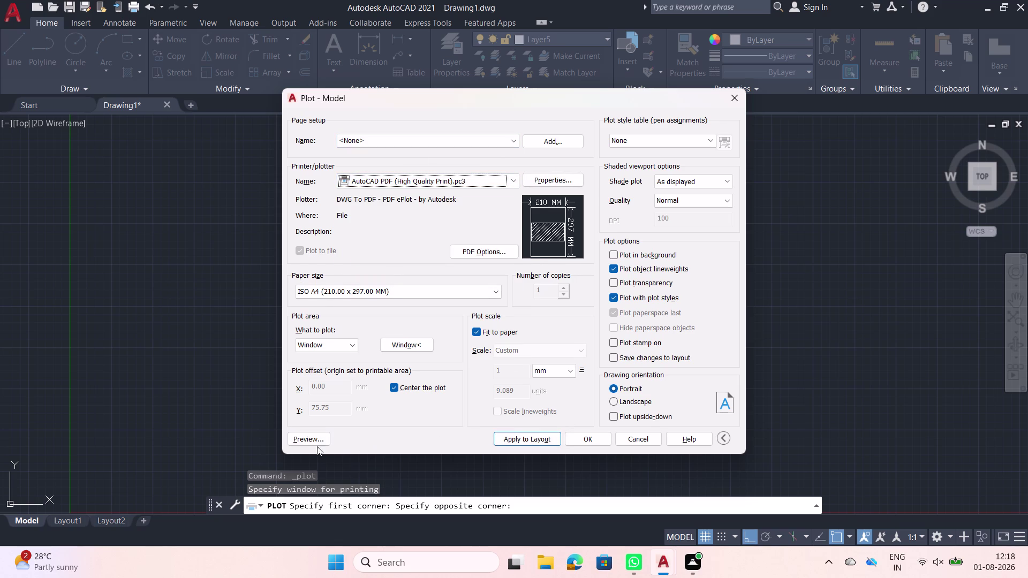
click(303, 440)
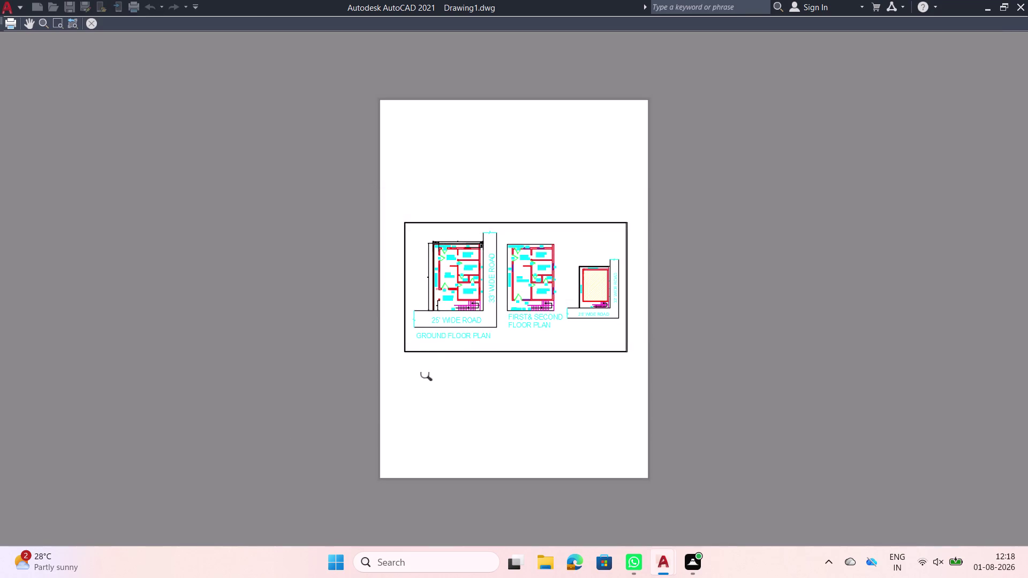
Zoom and pan across the portrait A4 plot preview, then close it.
scroll(up, 3)
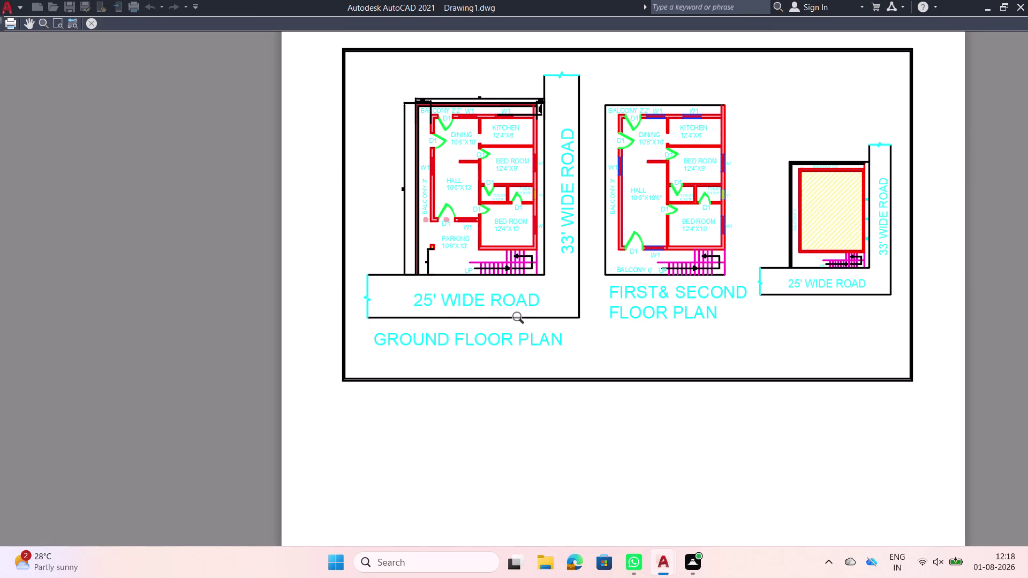
scroll(down, 3)
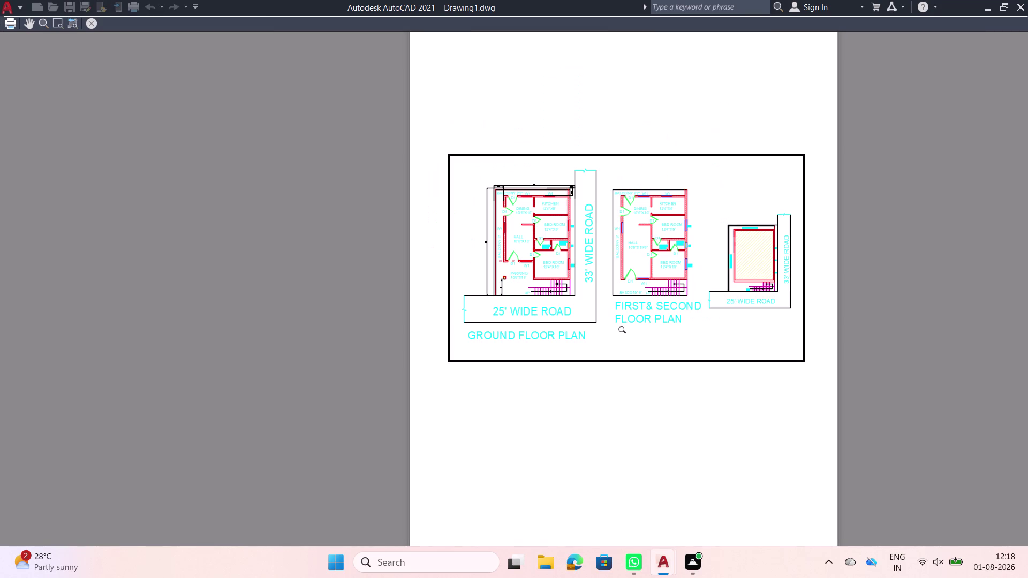
scroll(up, 3)
scroll(down, 3)
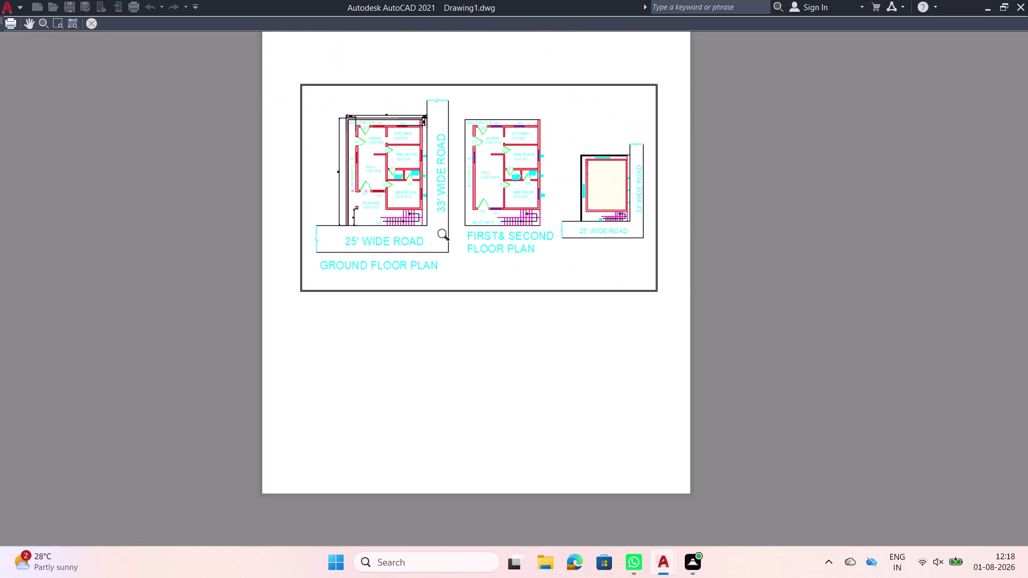
scroll(up, 3)
scroll(down, 3)
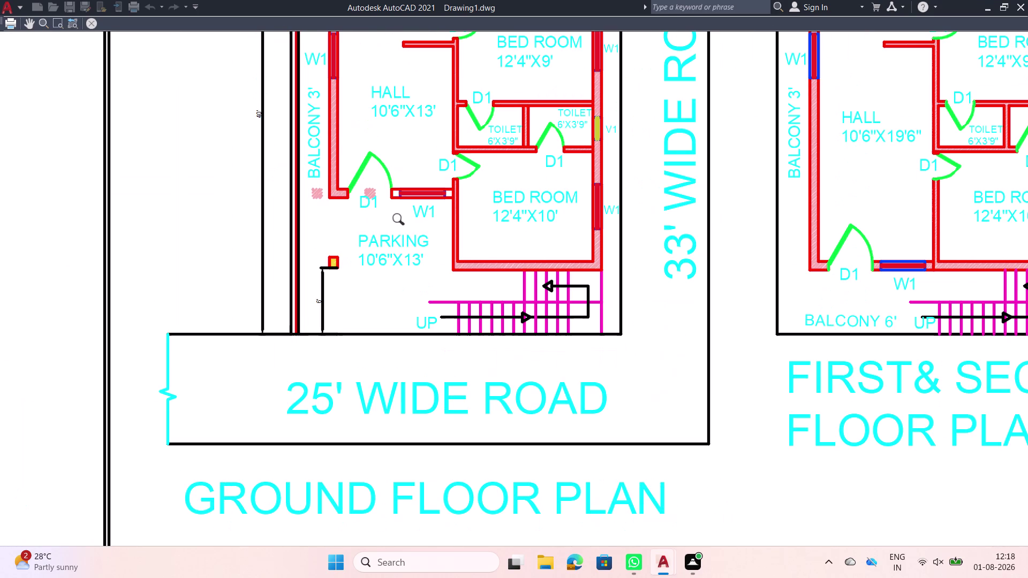
scroll(up, 3)
scroll(up, 3)
scroll(down, 3)
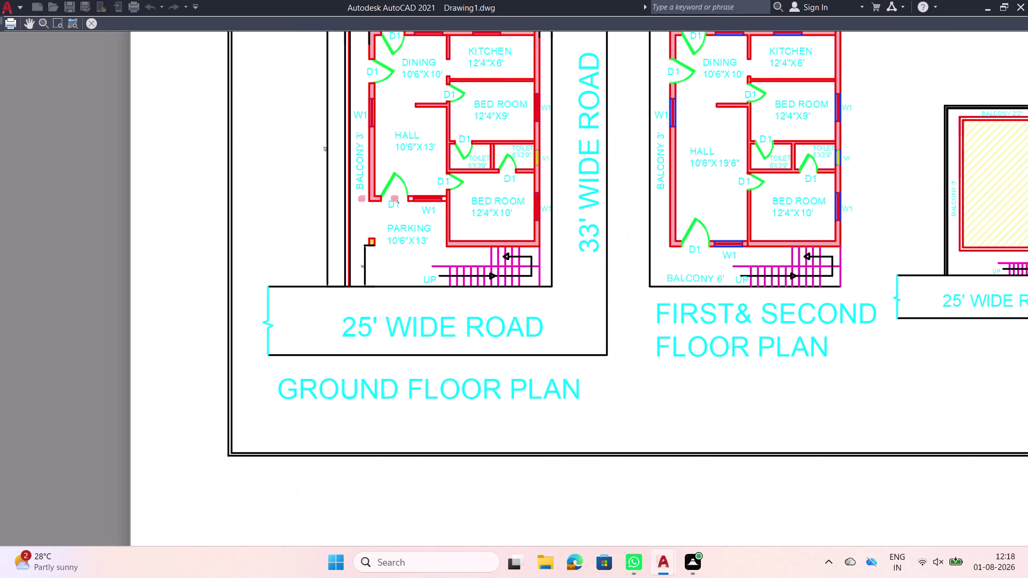
middle_drag(401, 201, 392, 251)
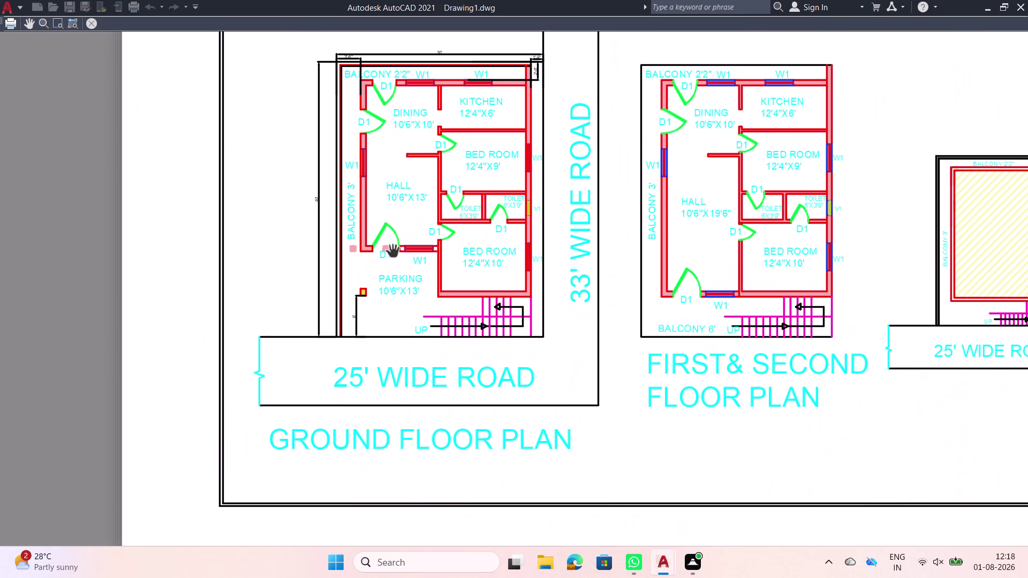
scroll(up, 3)
scroll(up, 3)
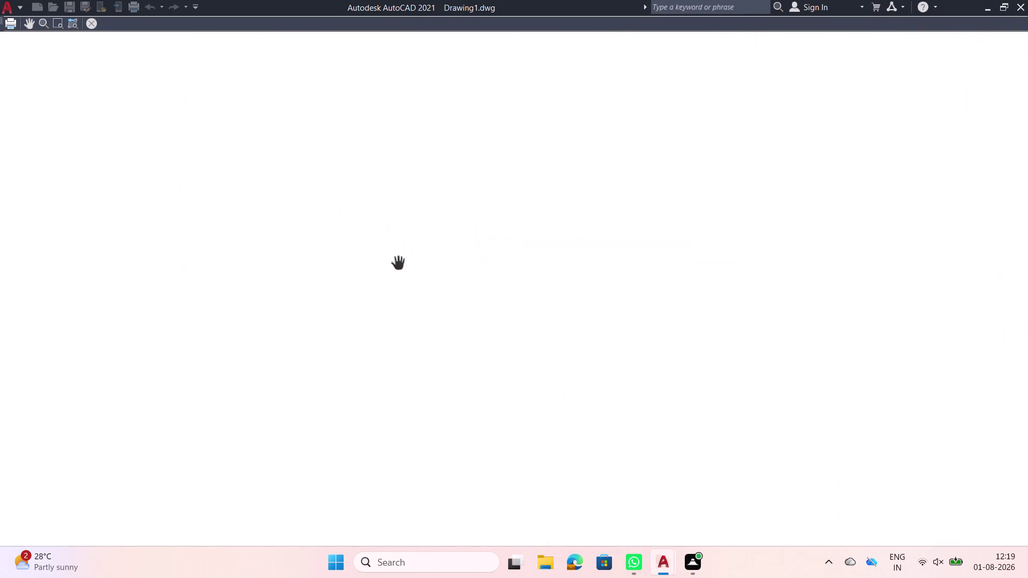
scroll(down, 3)
scroll(down, 3)
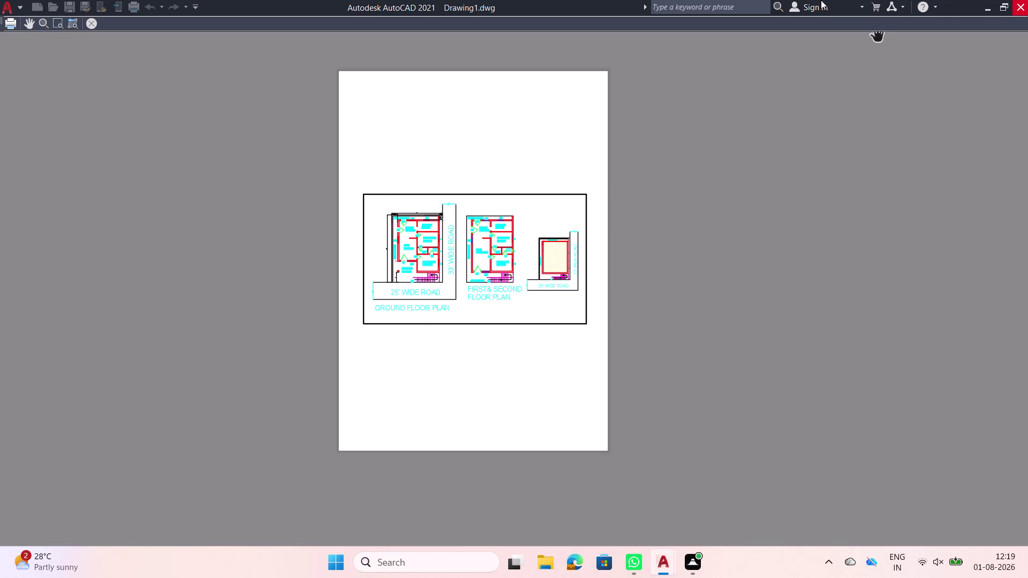
click(92, 24)
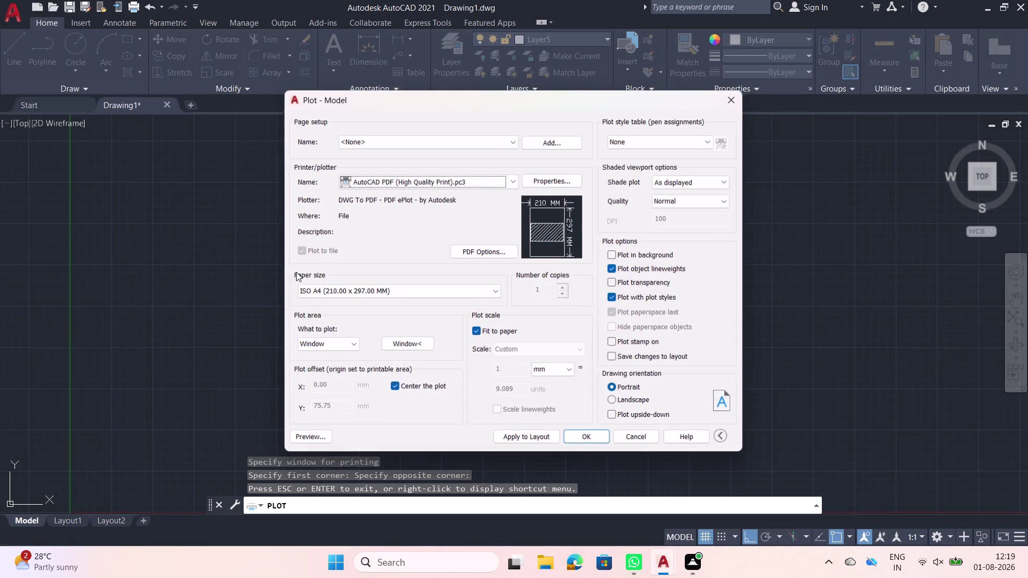
Accept the plot and save the PDF as 'Drawing1-Model 01.08.2026'.
click(588, 434)
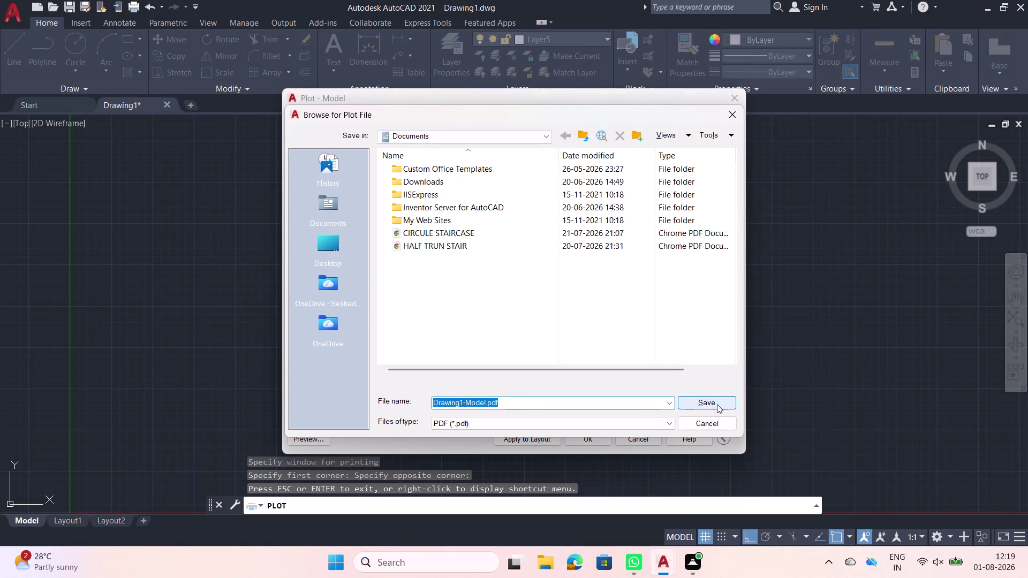
click(514, 403)
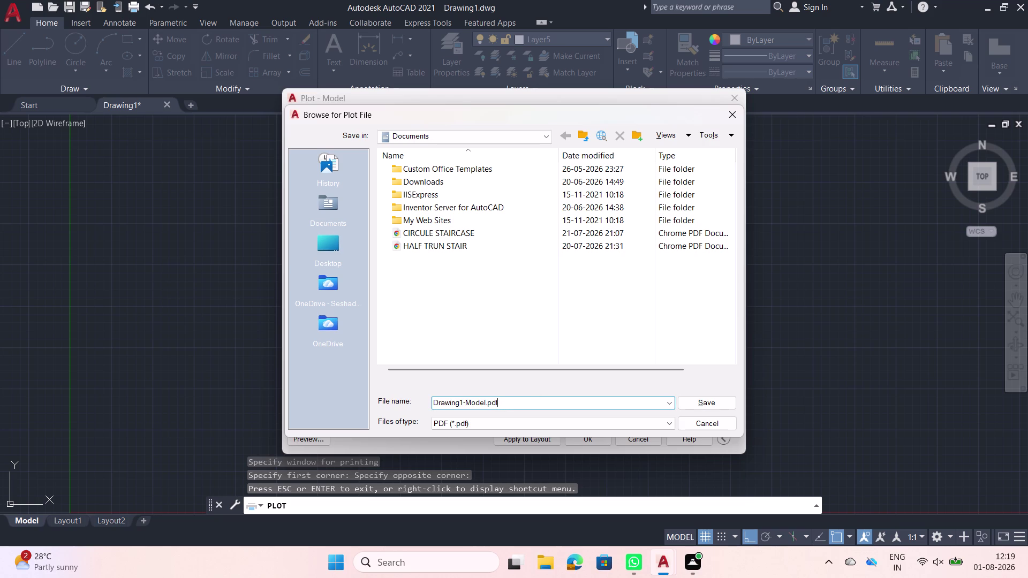
key(space)
text(01.)
text(08.2026)
click(703, 406)
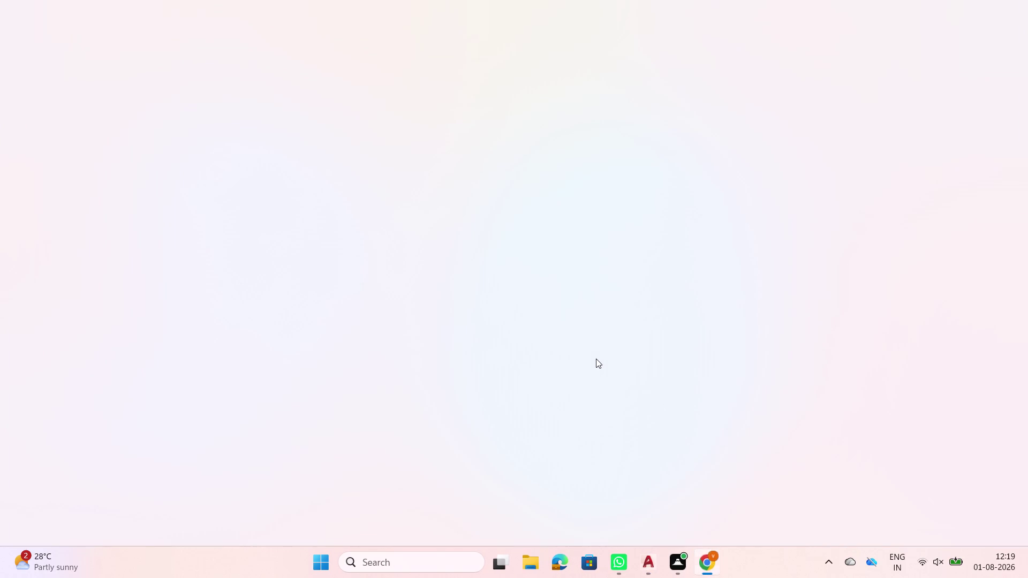
Scroll through the three-plan PDF in Chrome, then switch back to AutoCAD.
scroll(down, 3)
scroll(down, 3)
scroll(up, 3)
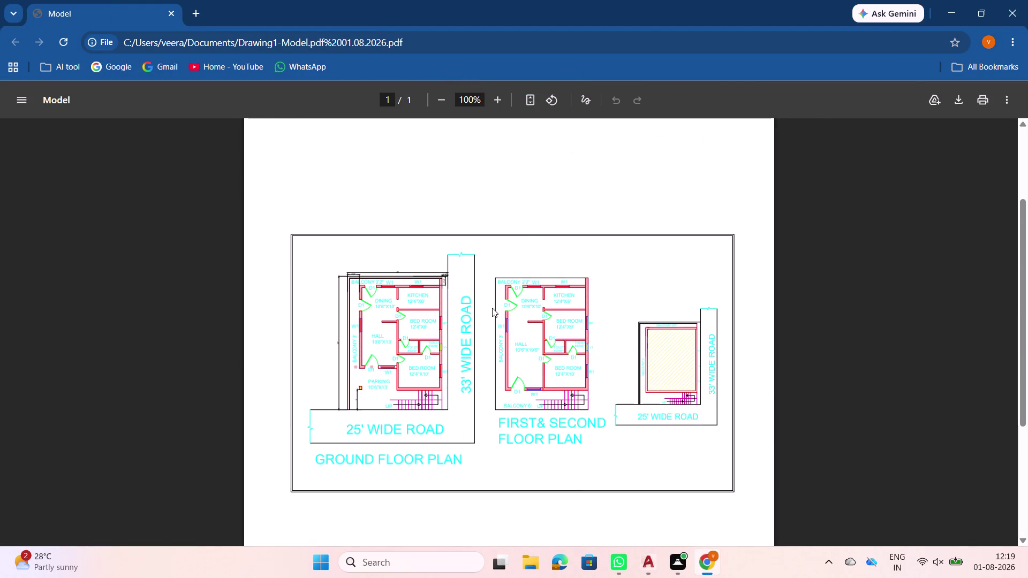
scroll(up, 3)
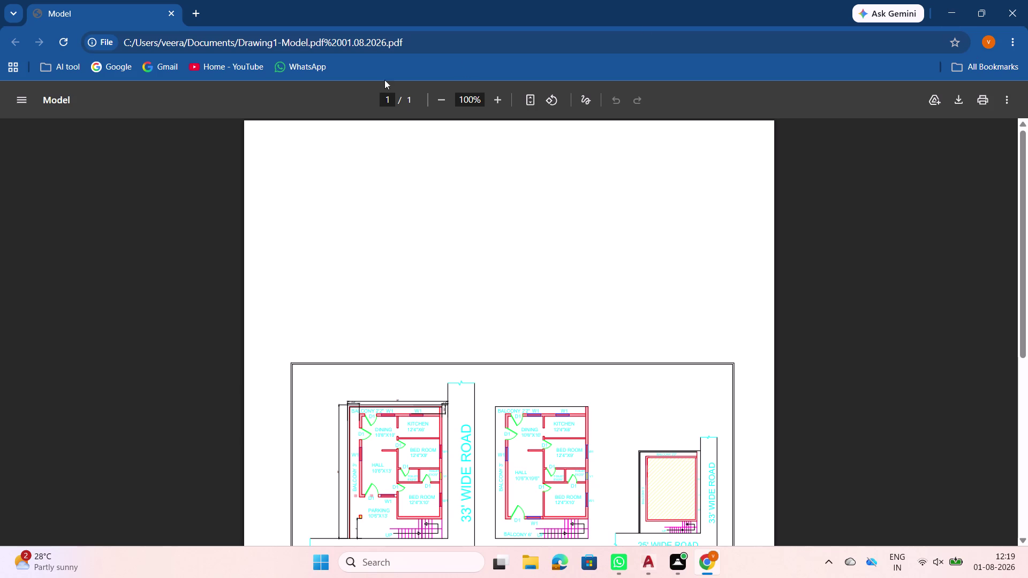
click(953, 7)
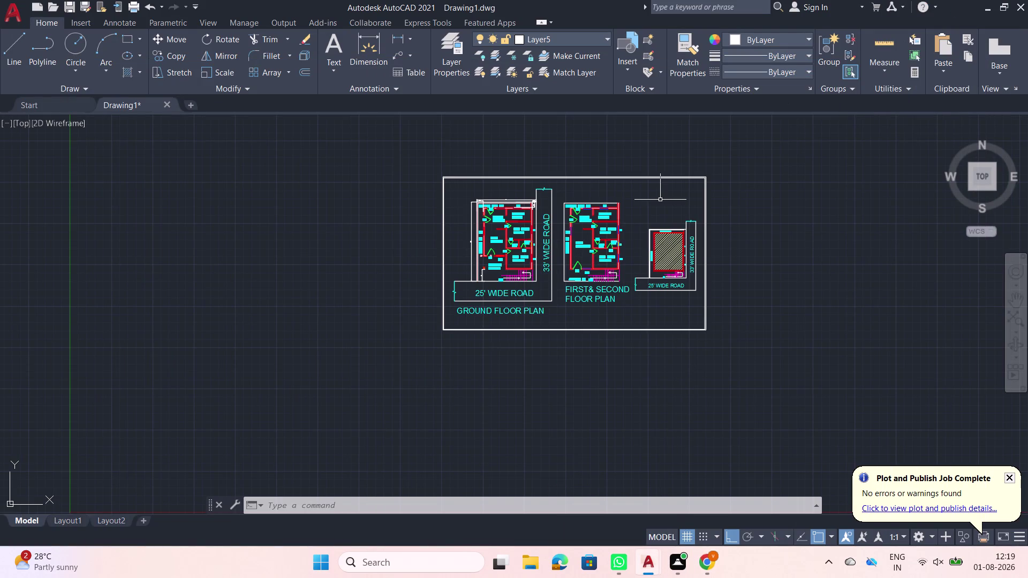
scroll(up, 3)
scroll(down, 3)
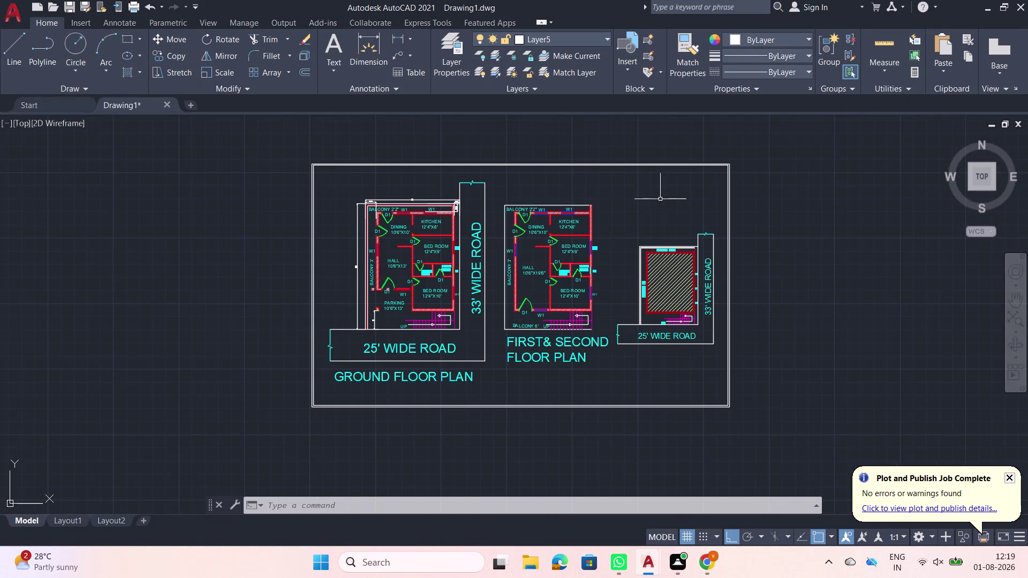